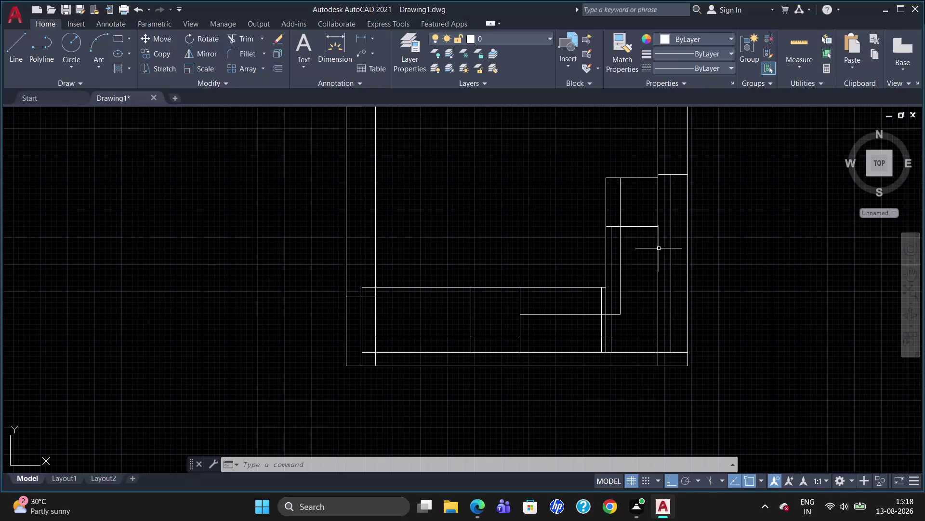
Open the Dimension Style Manager and set the ISO-25 text height to 20.
scroll(up, 3)
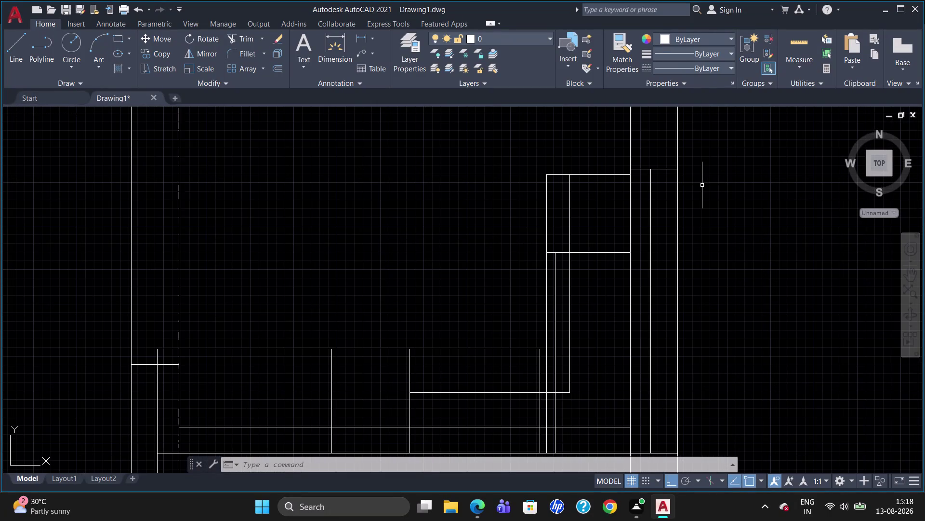
click(701, 185)
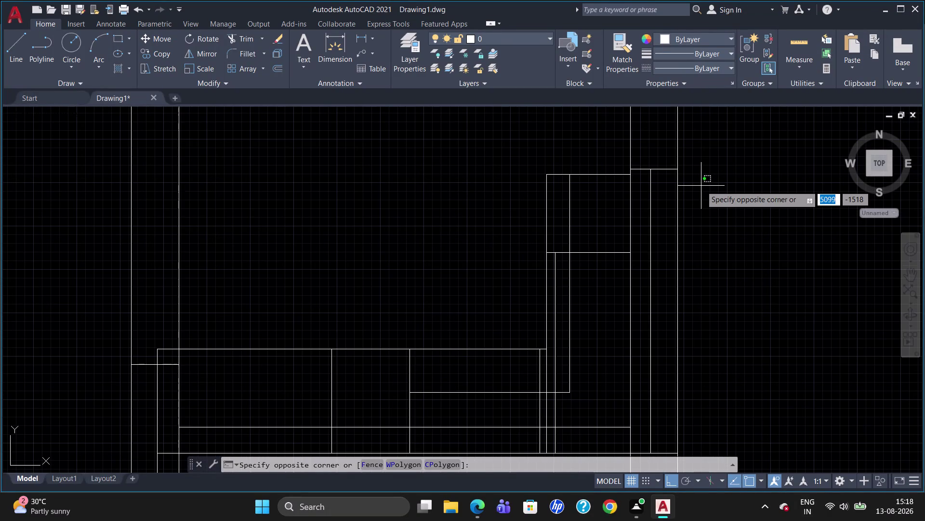
key(d)
key(Return)
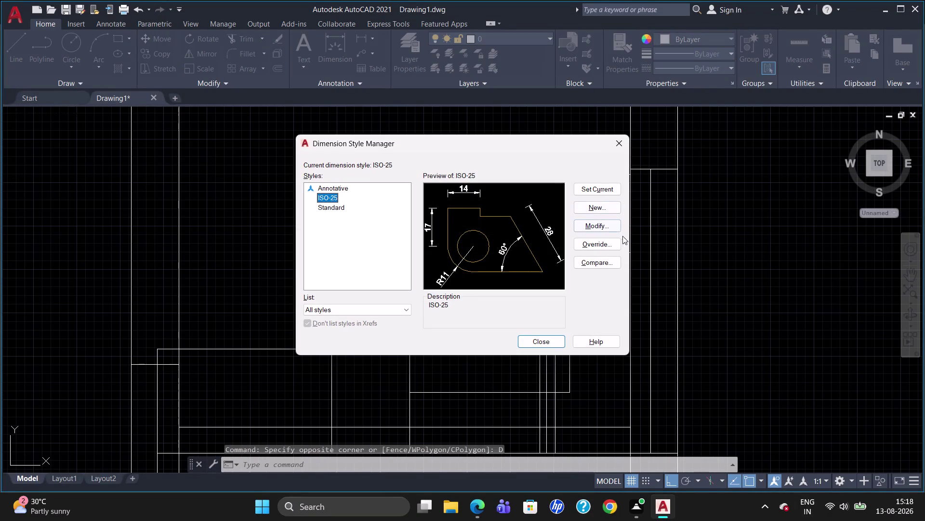
click(609, 227)
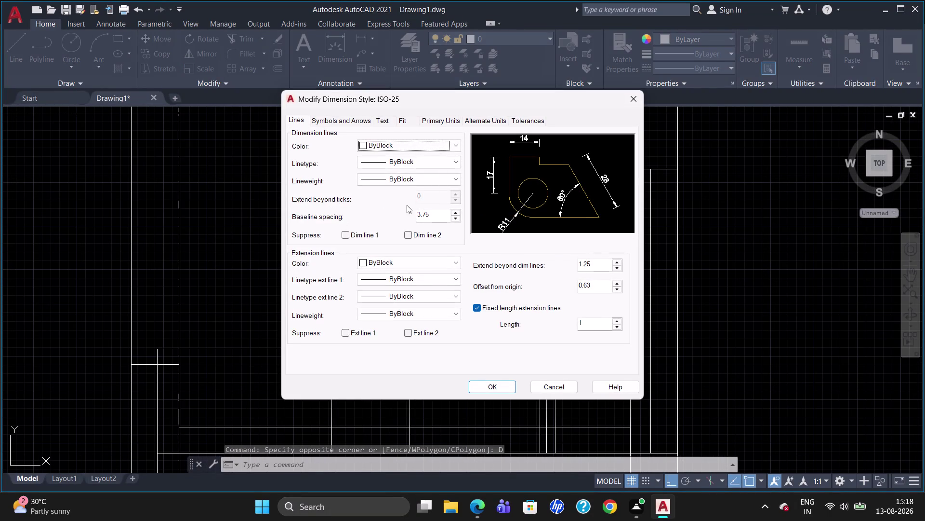
click(386, 117)
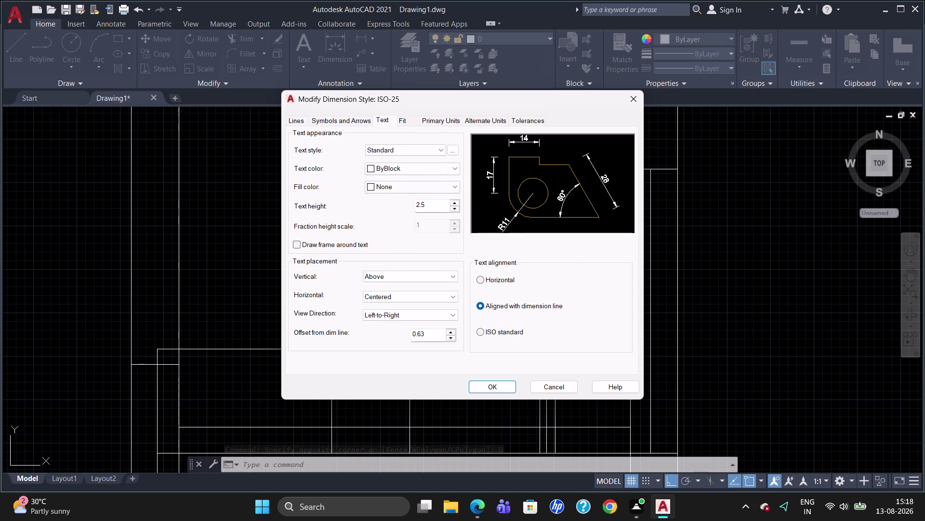
click(432, 206)
key(BackSpace)
key(BackSpace)
key(BackSpace)
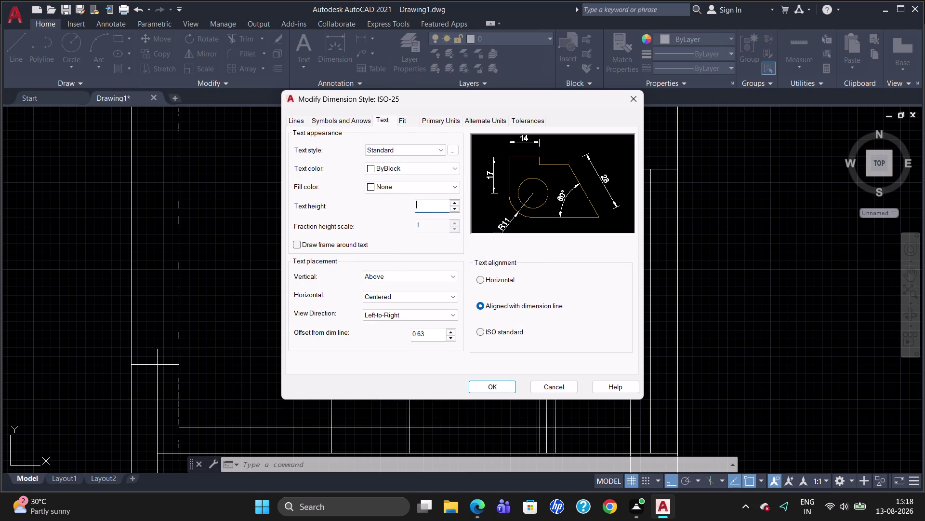
text(10)
key(BackSpace)
key(BackSpace)
text(20)
Set the ISO-25 arrow size to 20, apply the changes and close the manager.
click(300, 119)
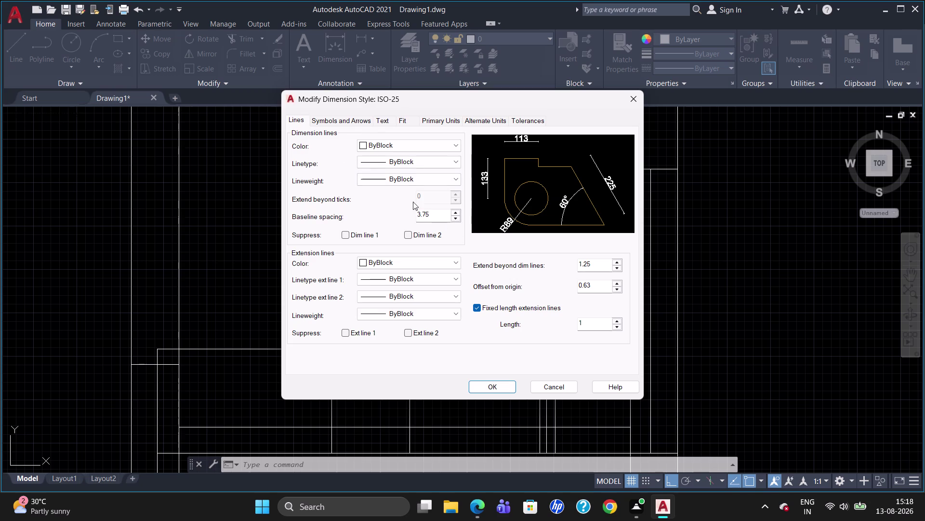
click(358, 123)
click(316, 238)
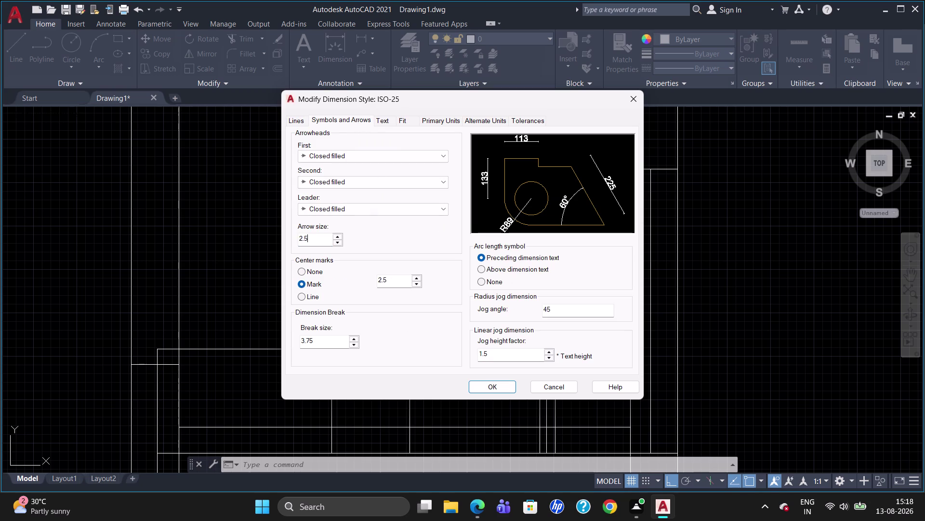
key(BackSpace)
key(BackSpace)
key(BackSpace)
text(20)
key(Return)
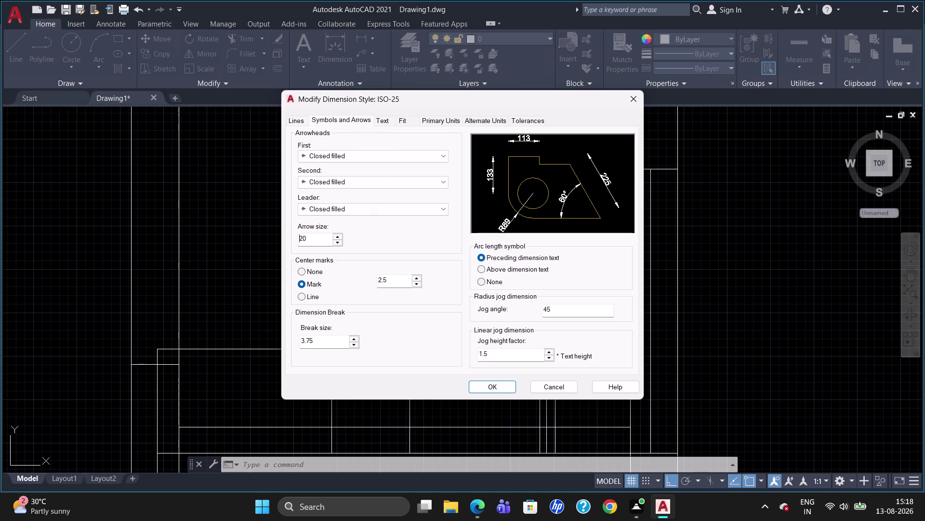
click(484, 387)
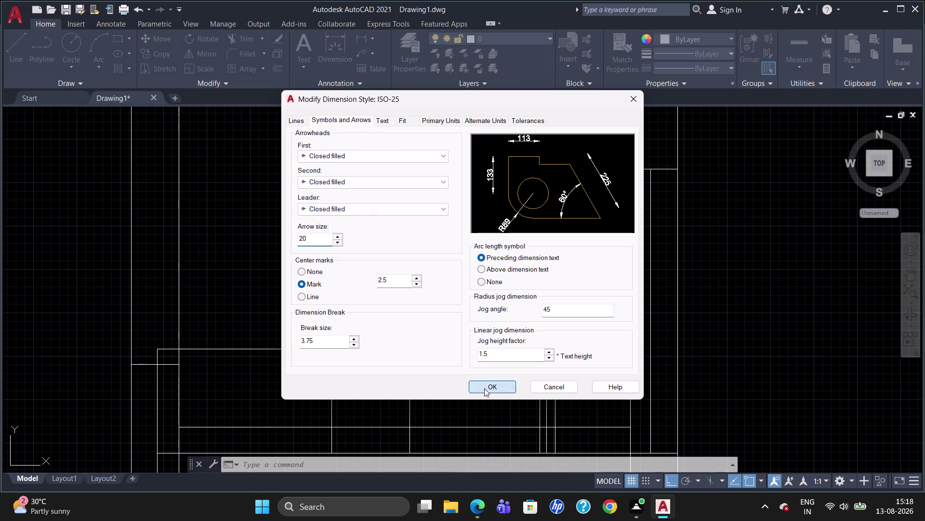
click(591, 189)
click(541, 342)
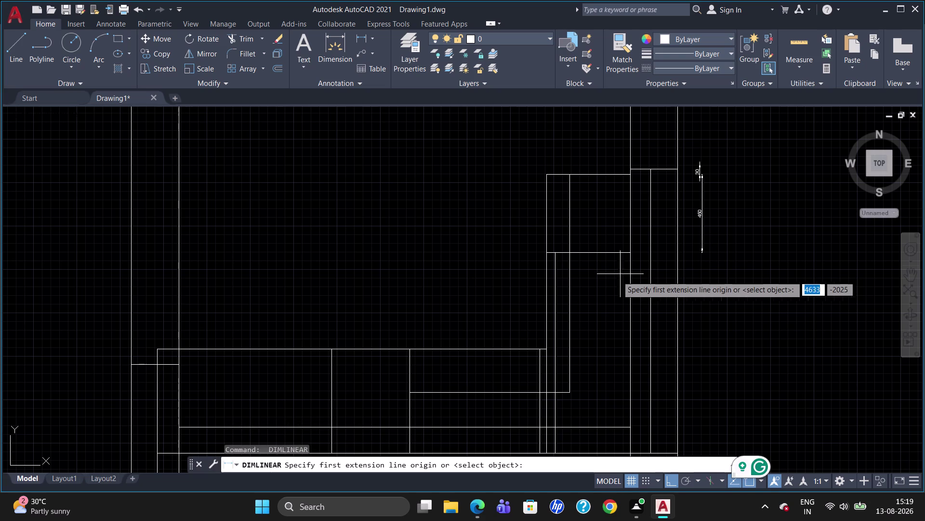
Place three vertical DLI dimensions (50, 450, 556) right of the plan, snapping to corner points.
click(547, 255)
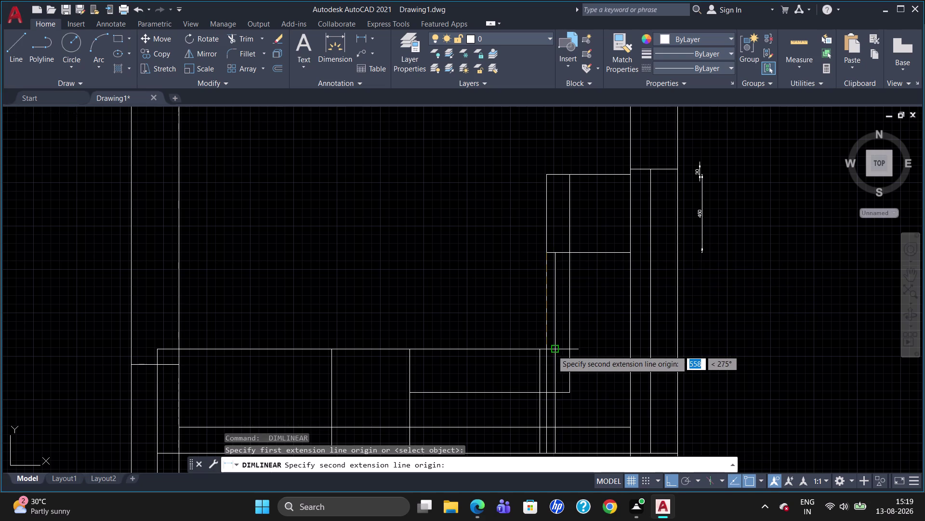
click(548, 350)
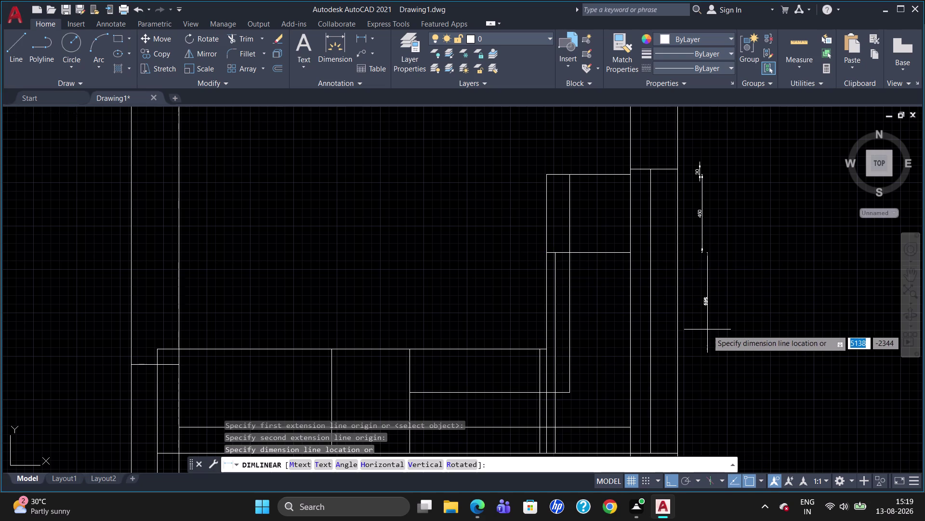
click(703, 322)
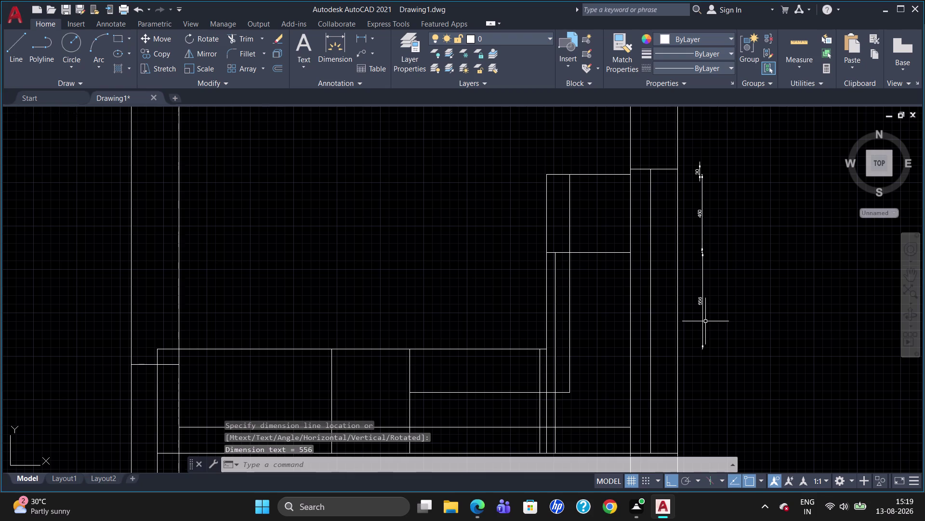
scroll(up, 3)
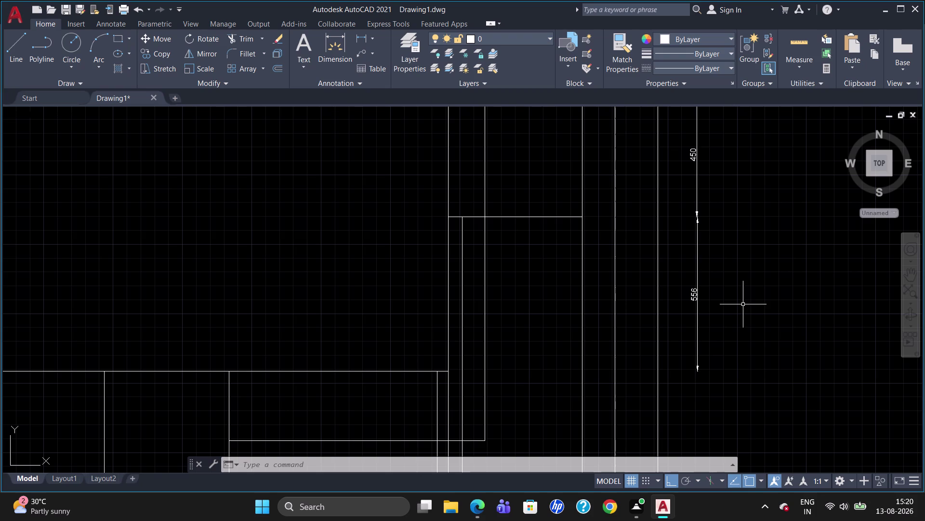
Erase the misplaced 556 dimension.
click(698, 295)
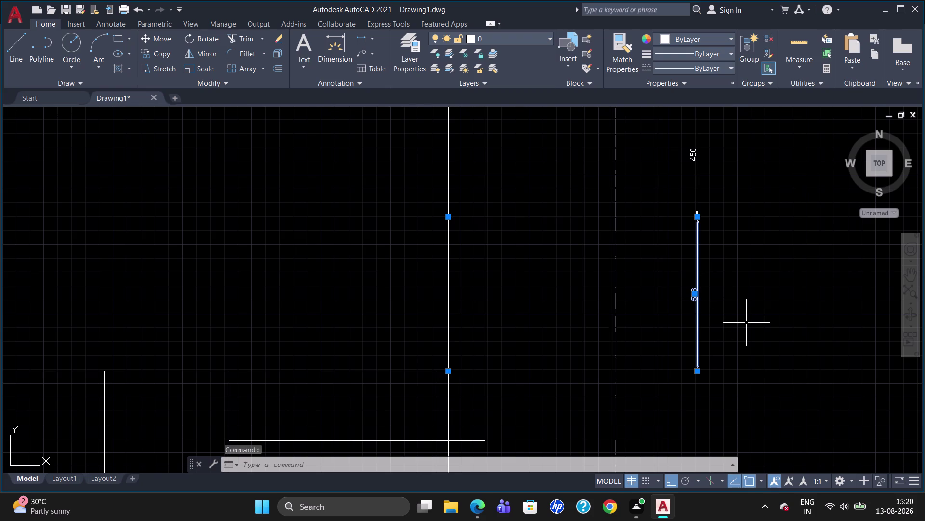
key(Delete)
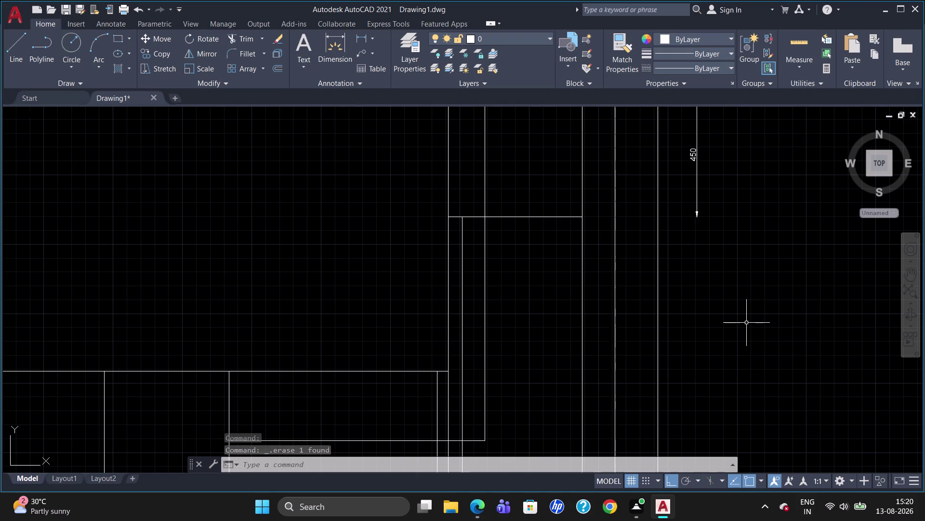
key(space)
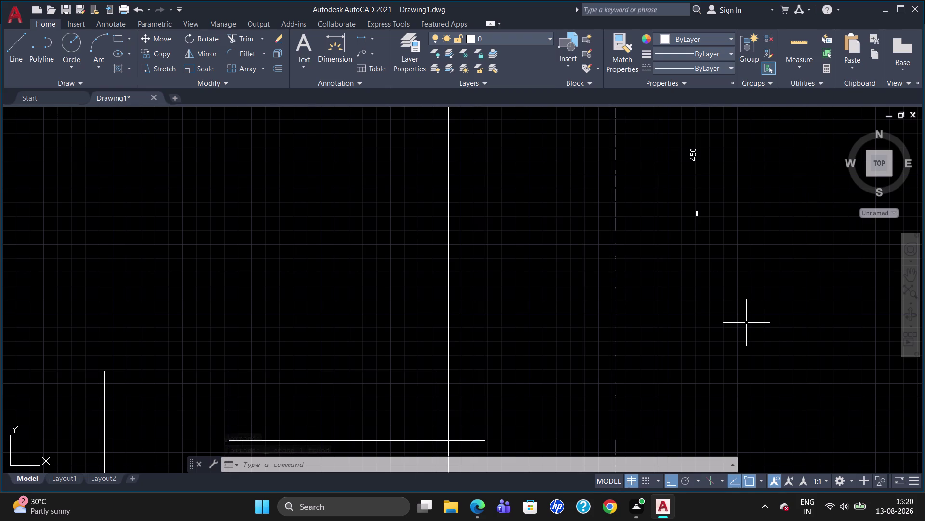
key(Escape)
Redraw the 556 vertical dimension between the inner wall corners, aligned under the 450 one.
text(D)
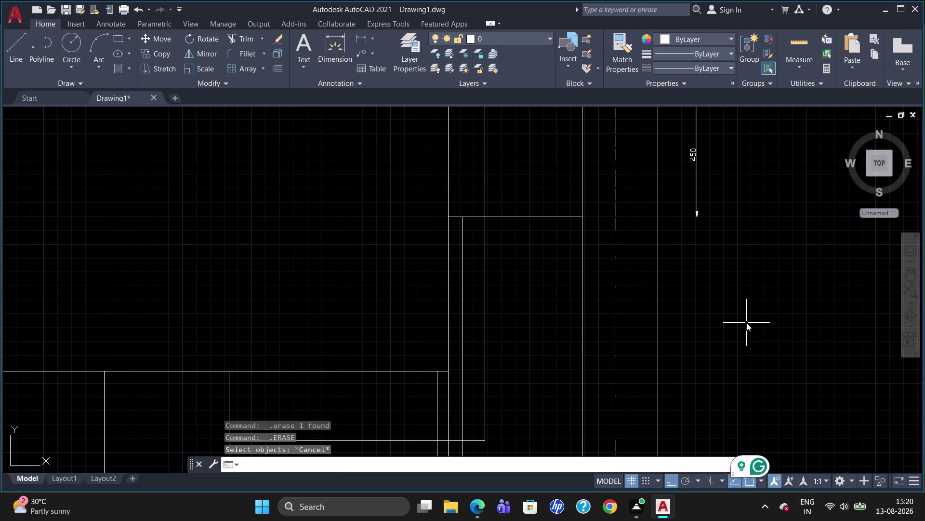
text(LI)
key(Return)
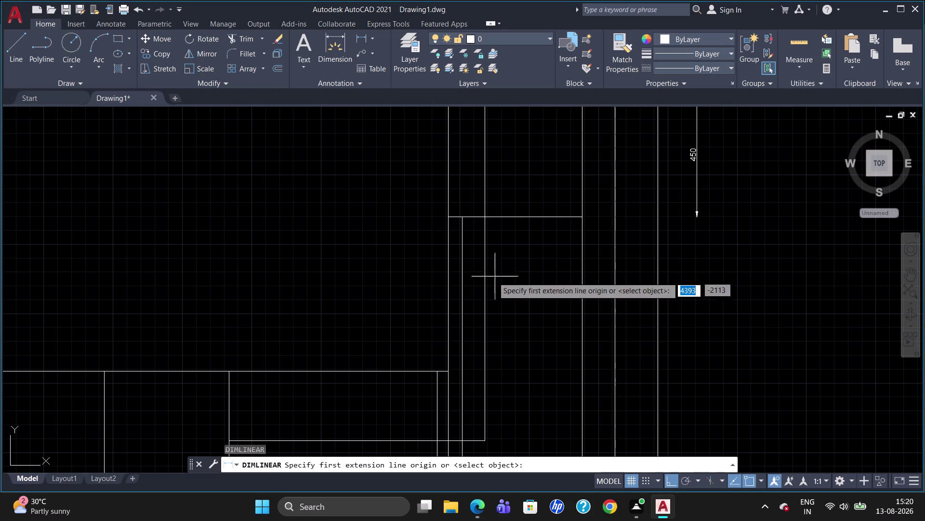
click(450, 220)
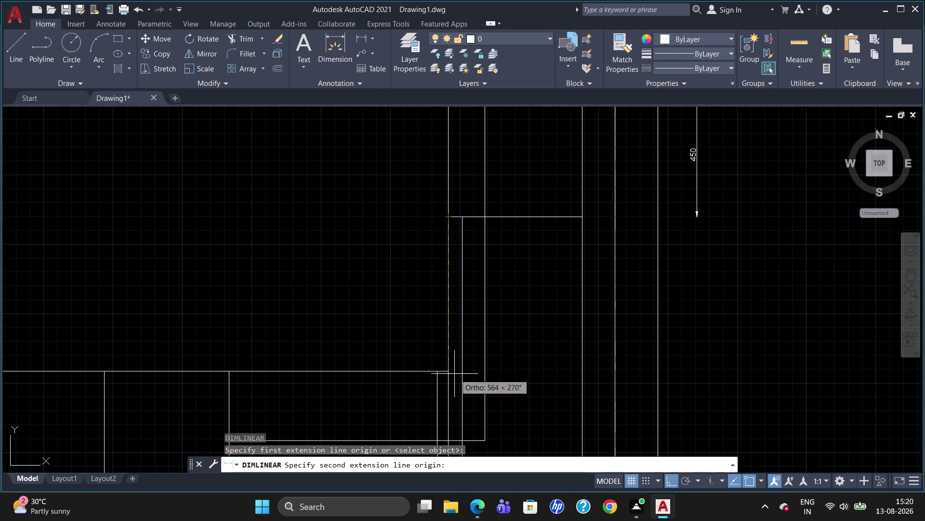
click(448, 367)
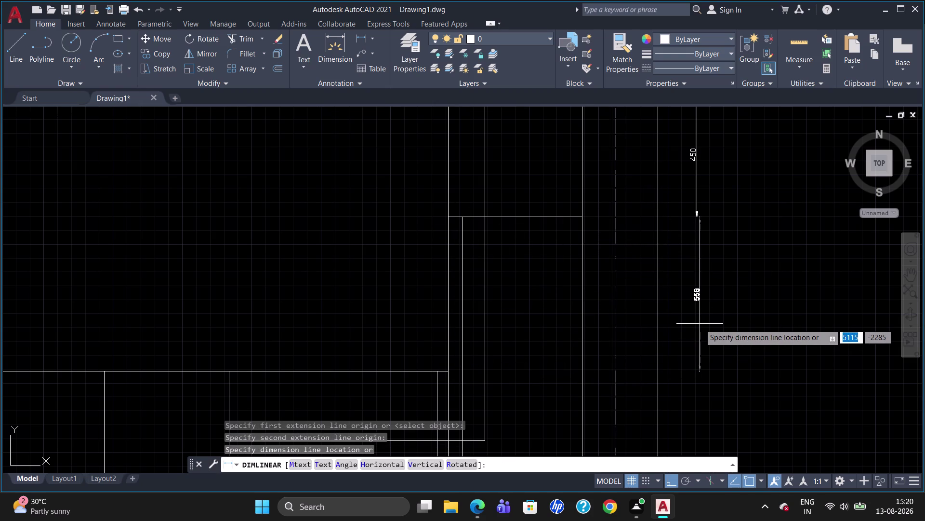
click(698, 322)
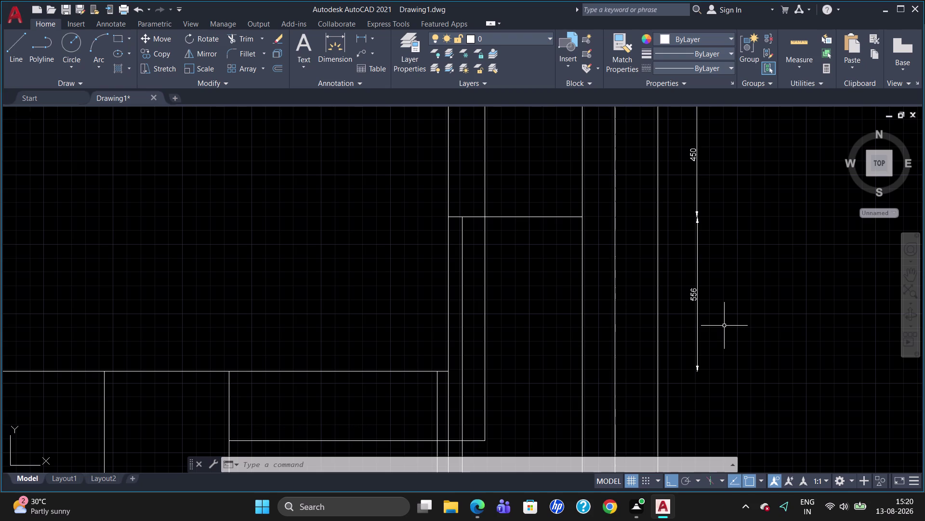
Offset the bottom horizontal edge 50 units upward.
key(o)
key(Return)
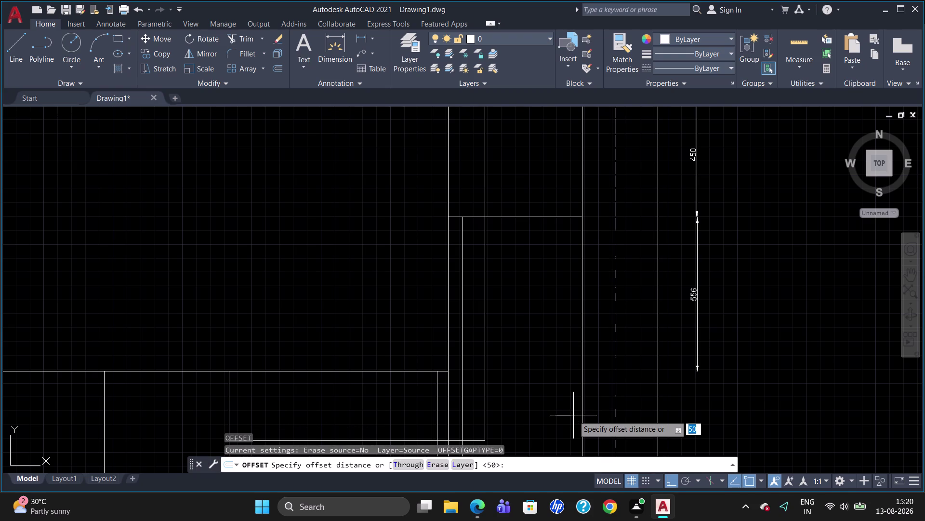
text(50)
key(Return)
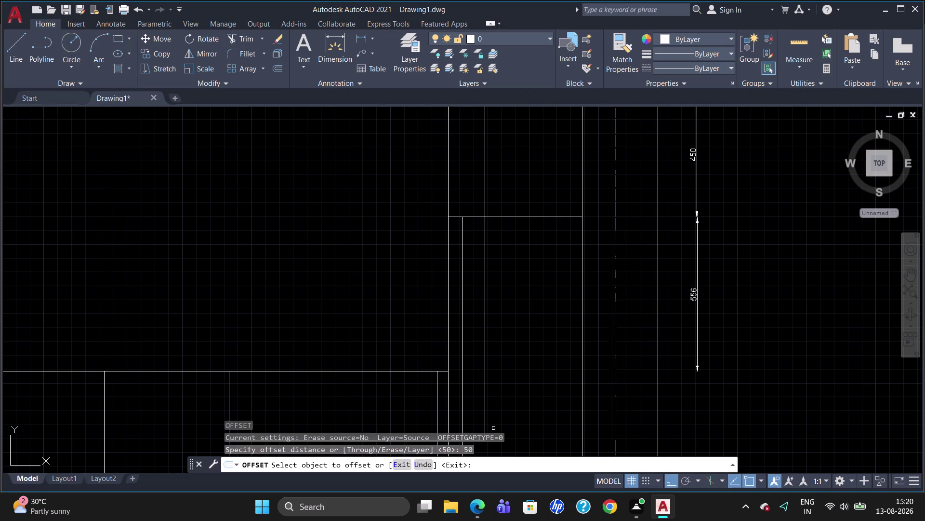
click(320, 371)
click(323, 362)
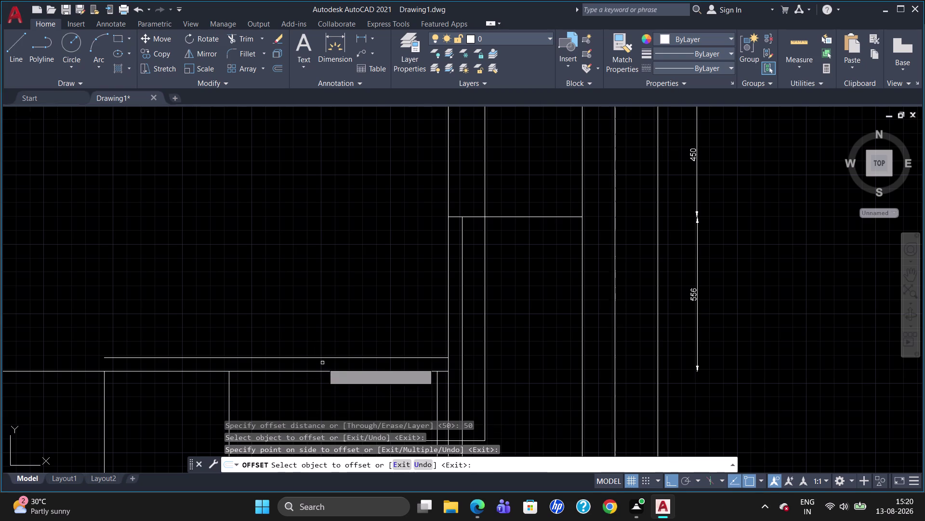
key(Escape)
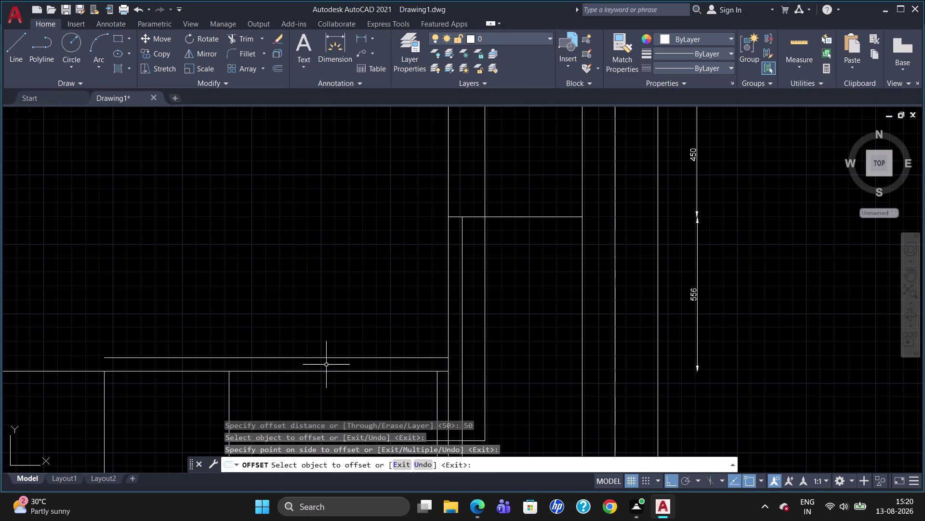
Replace the 556 dimension with a 506 dimension to the new offset line under the 450.
click(694, 287)
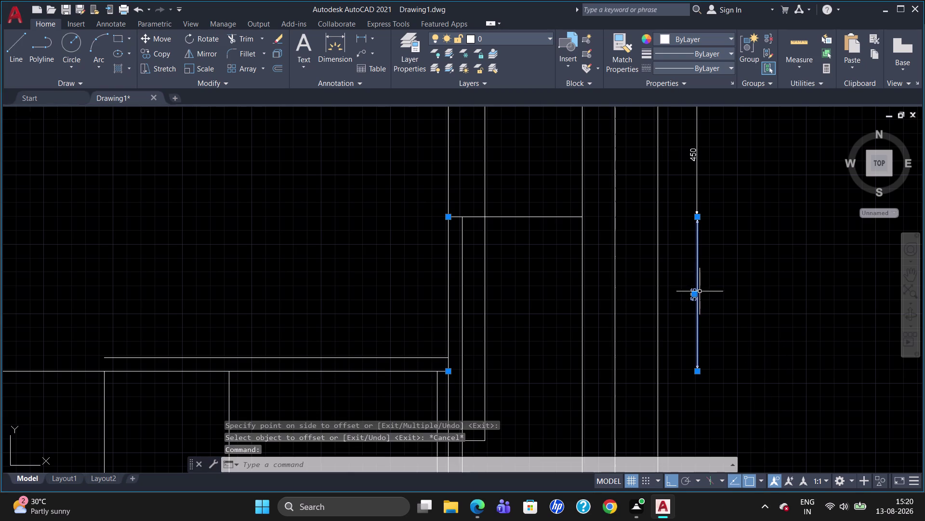
key(Delete)
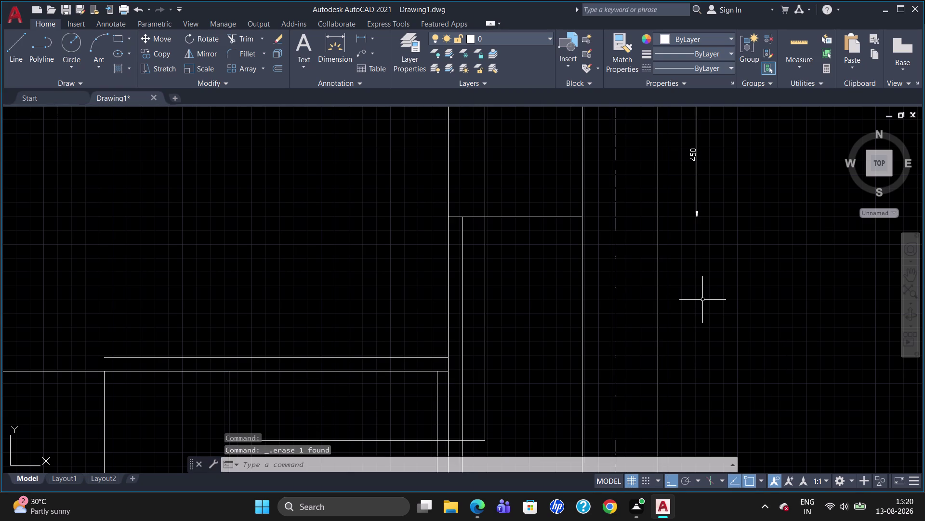
text(DLI)
key(Return)
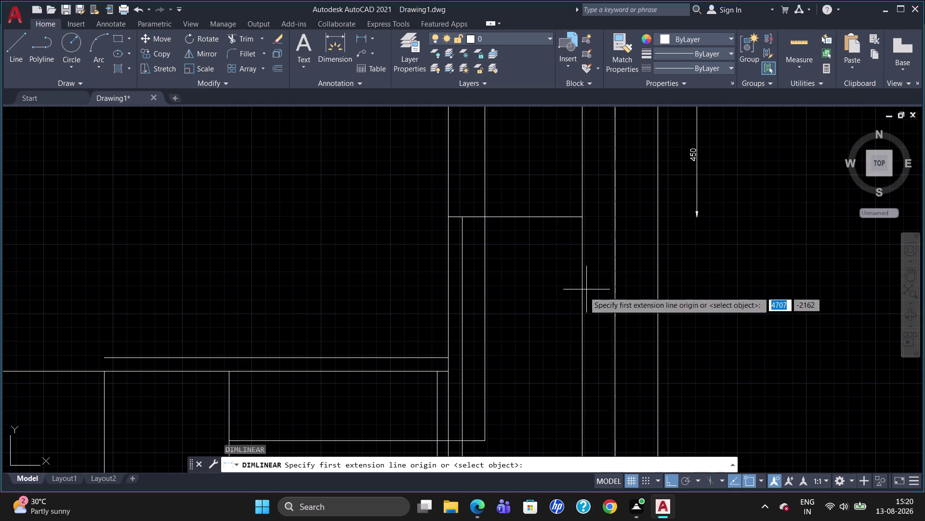
click(449, 218)
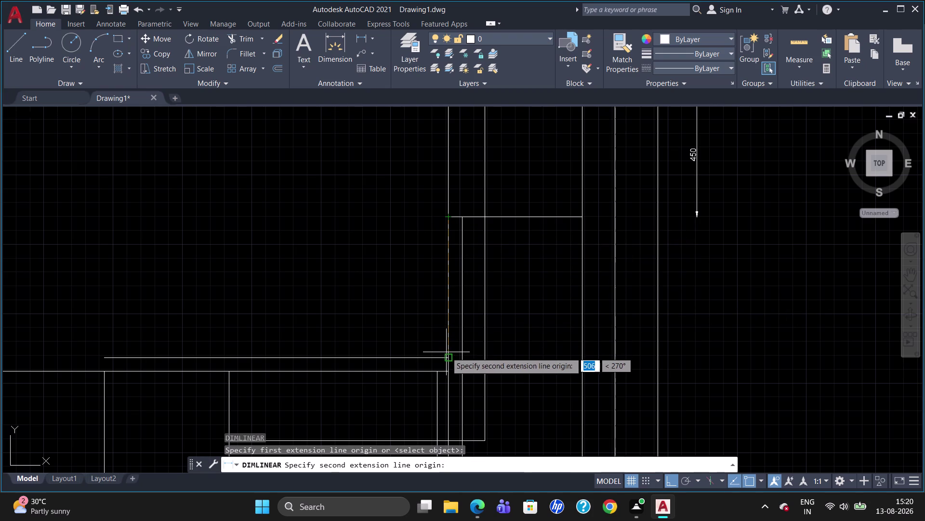
click(445, 352)
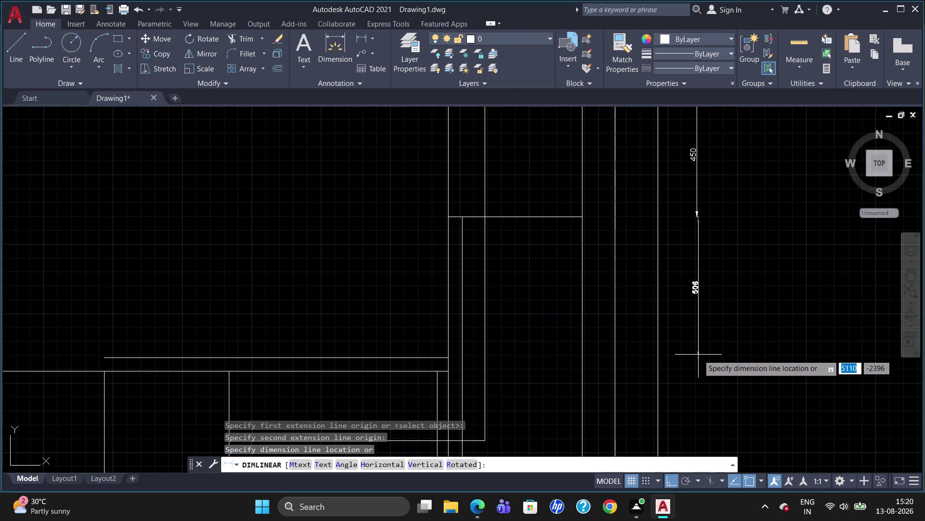
click(698, 353)
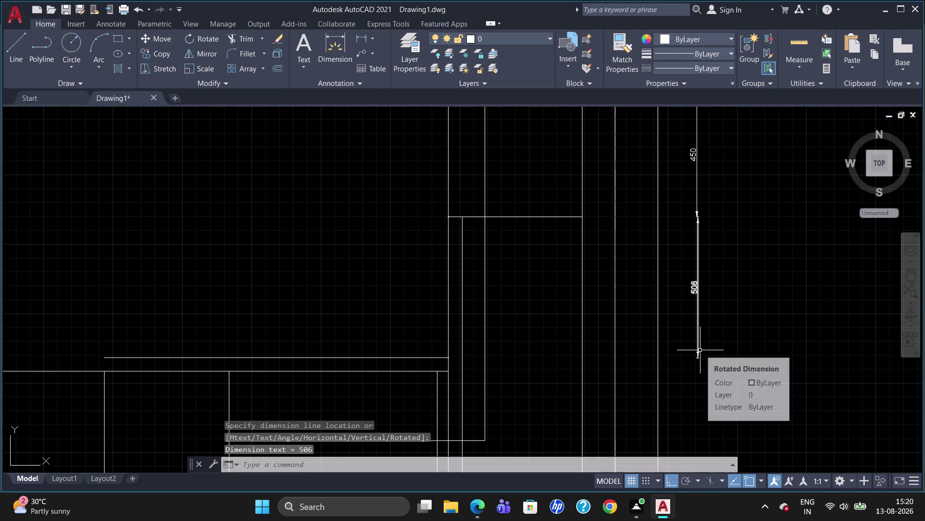
scroll(down, 3)
scroll(up, 3)
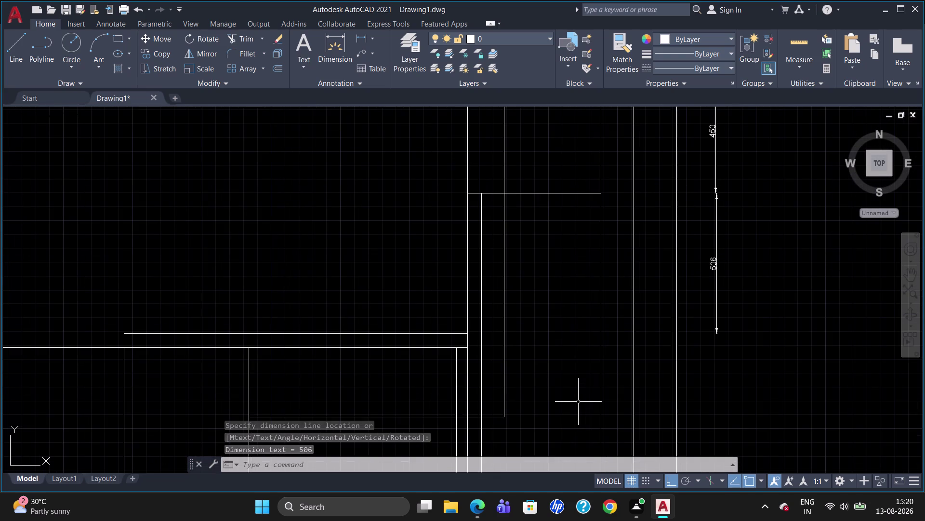
scroll(up, 3)
scroll(down, 3)
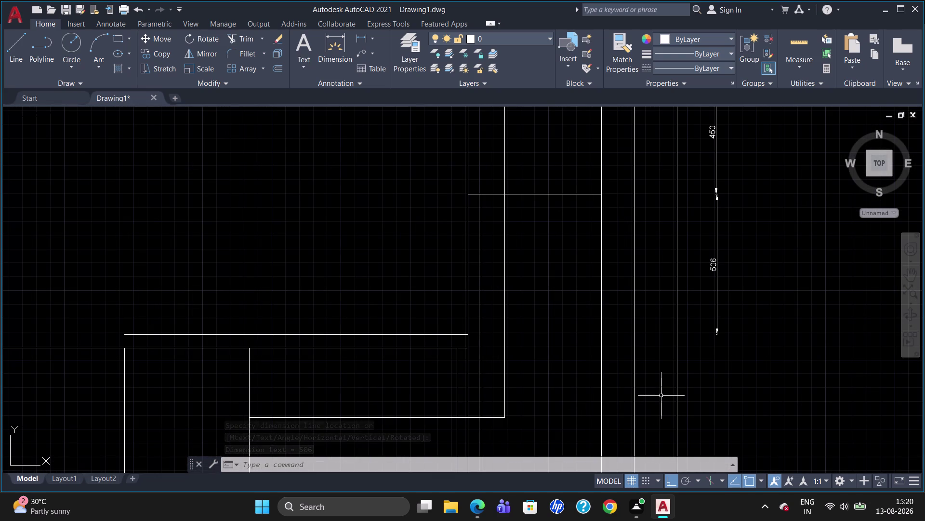
Add a 50 vertical dimension below the 506 dimension.
key(space)
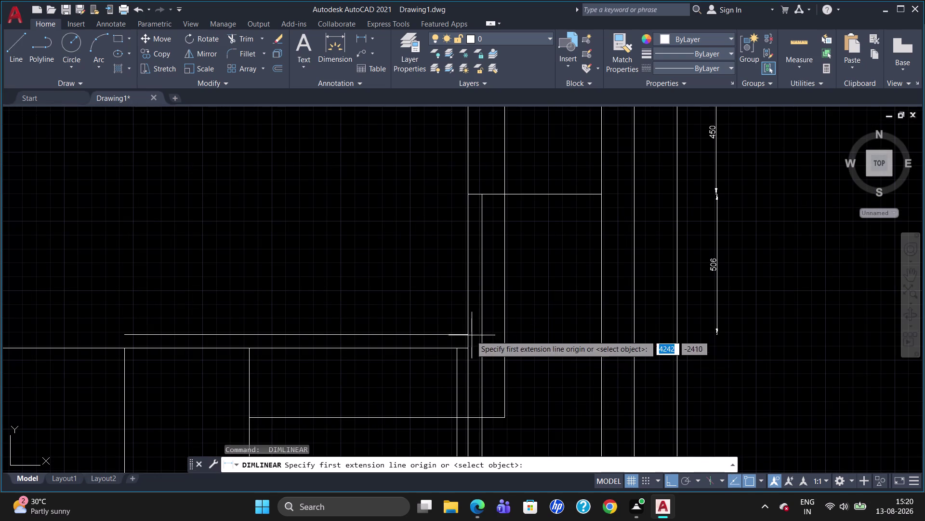
click(468, 338)
click(468, 351)
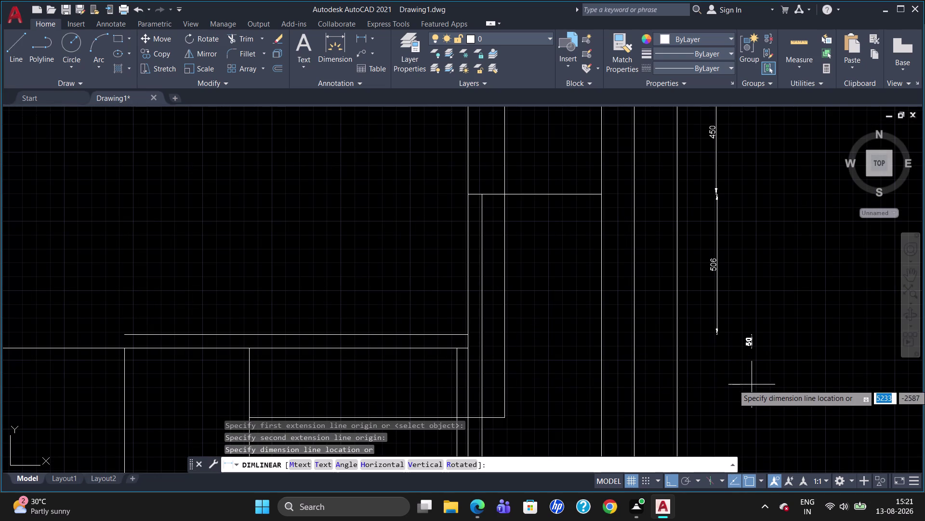
click(718, 378)
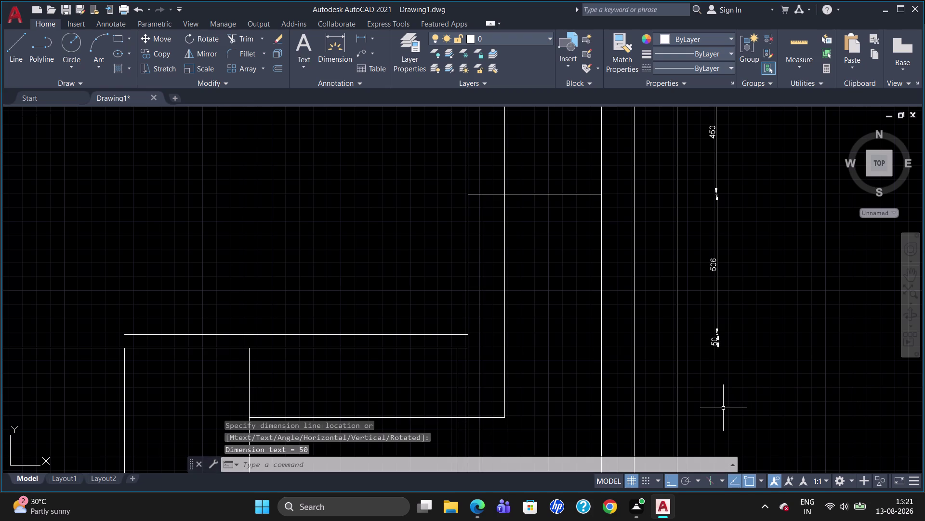
scroll(up, 3)
scroll(down, 3)
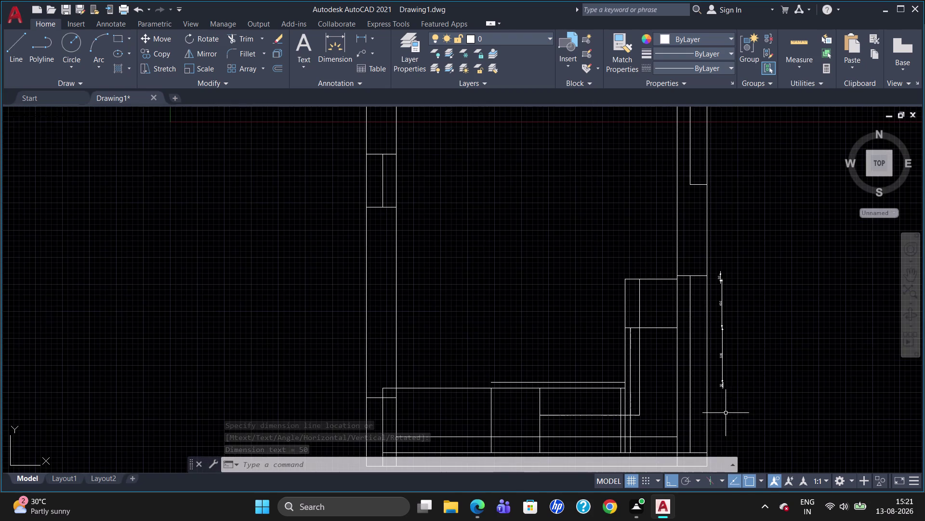
scroll(up, 3)
scroll(down, 3)
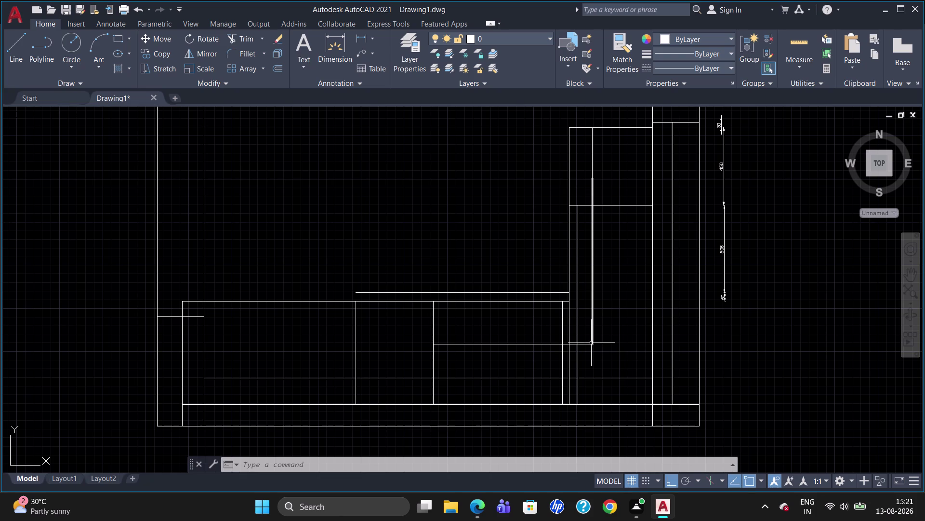
Replace a mistaken 451 dimension with a 600 dimension below the 50 one.
key(space)
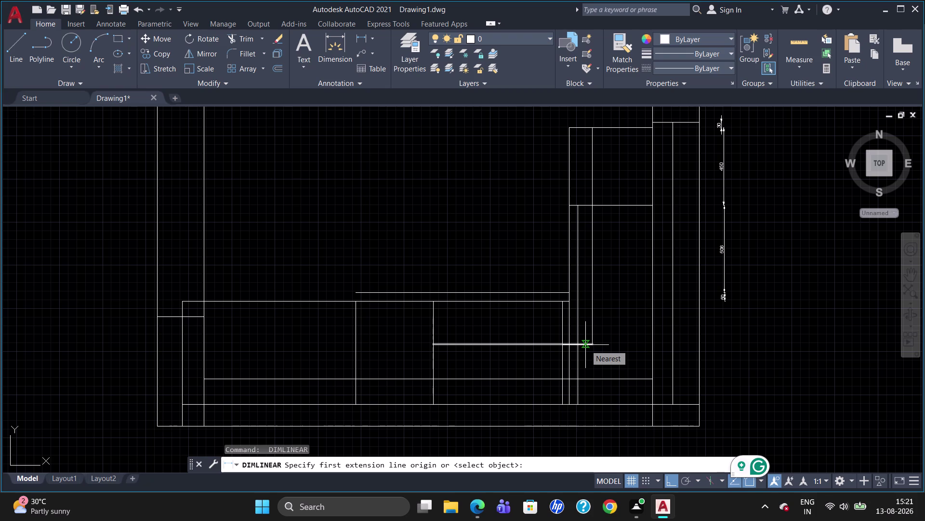
click(563, 305)
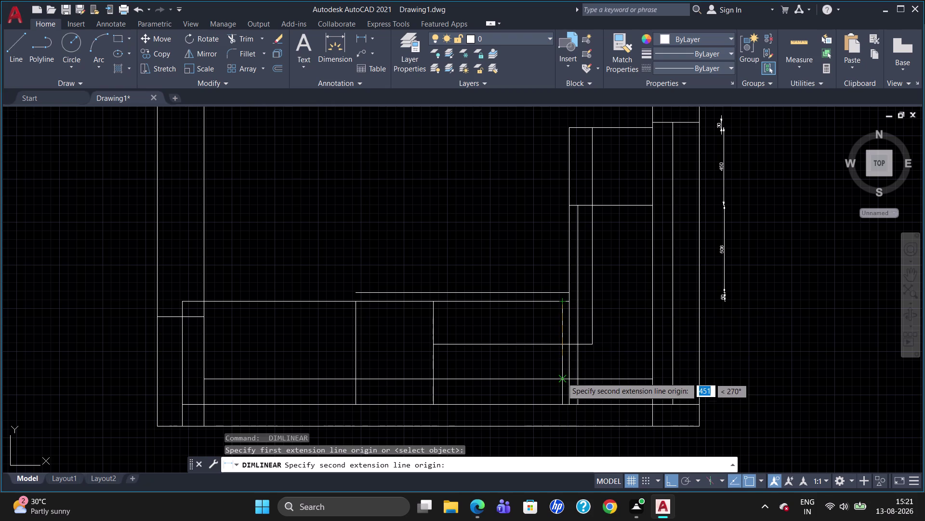
click(562, 377)
click(724, 351)
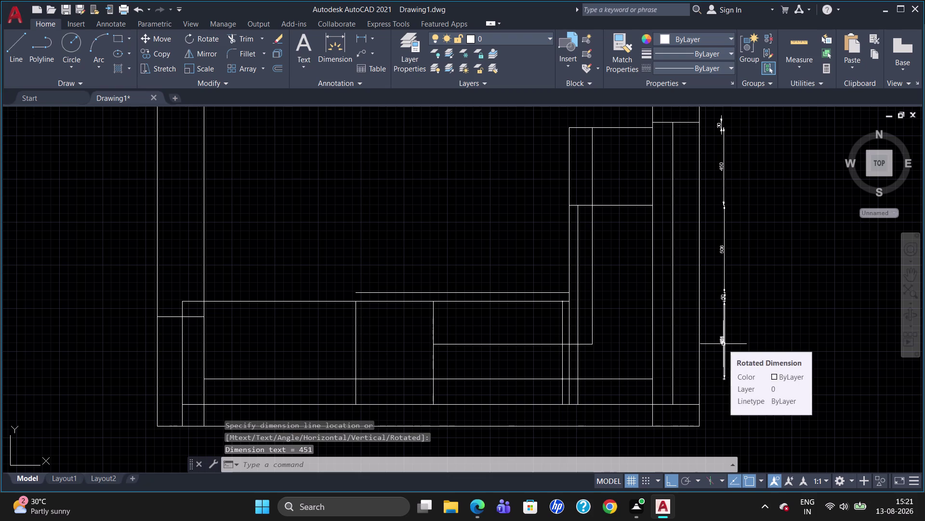
click(723, 343)
key(Delete)
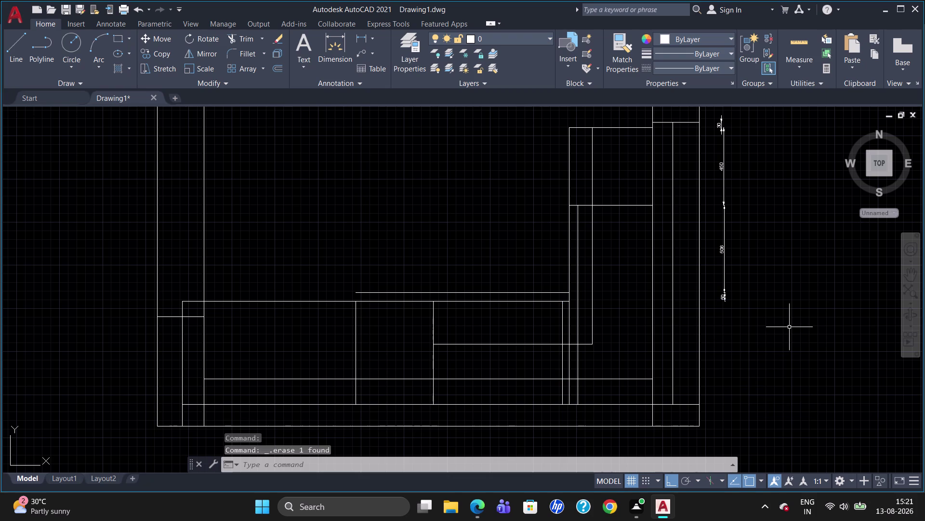
text(DLI)
key(Return)
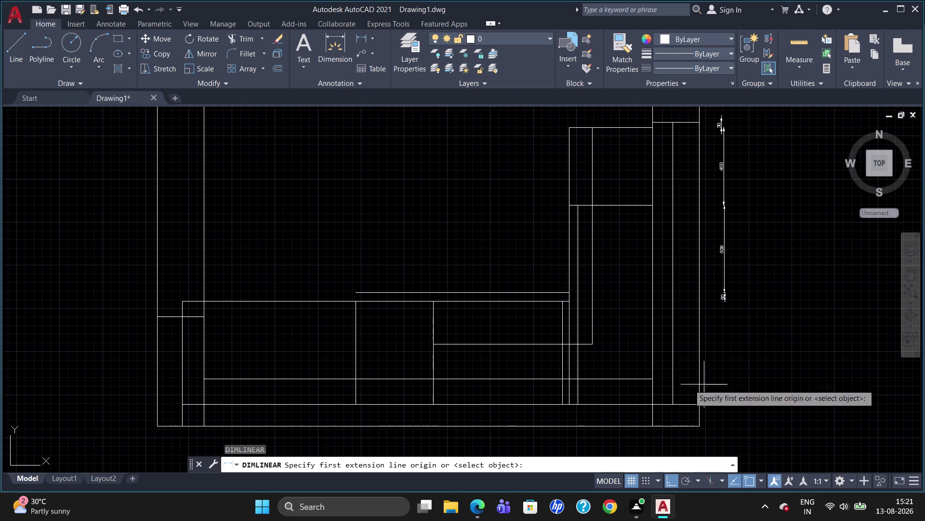
click(563, 304)
click(564, 402)
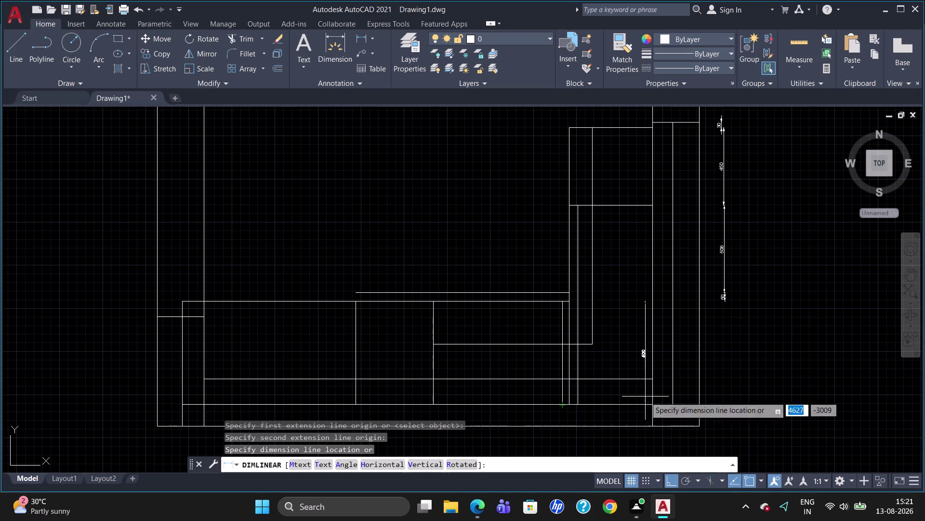
click(725, 372)
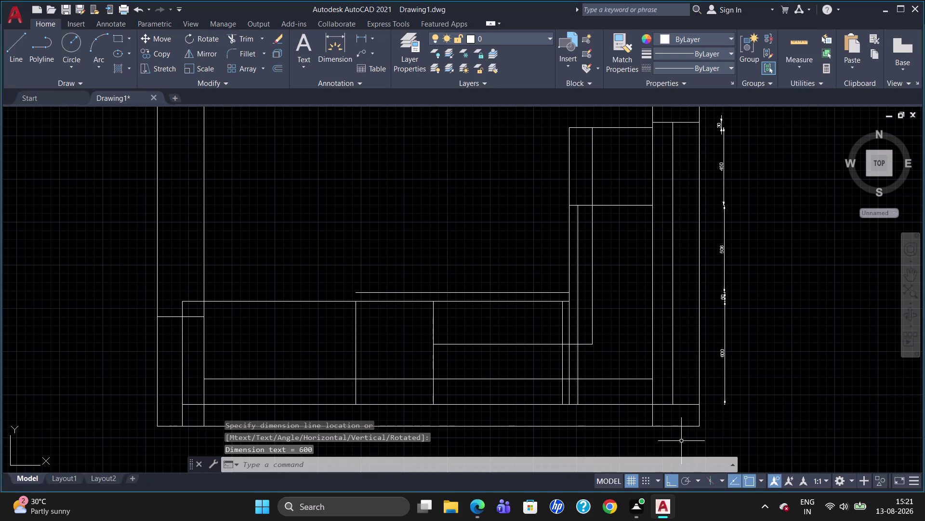
Add the 124 bottom dimension in line with the chain and zoom to check.
text(DLI)
key(Return)
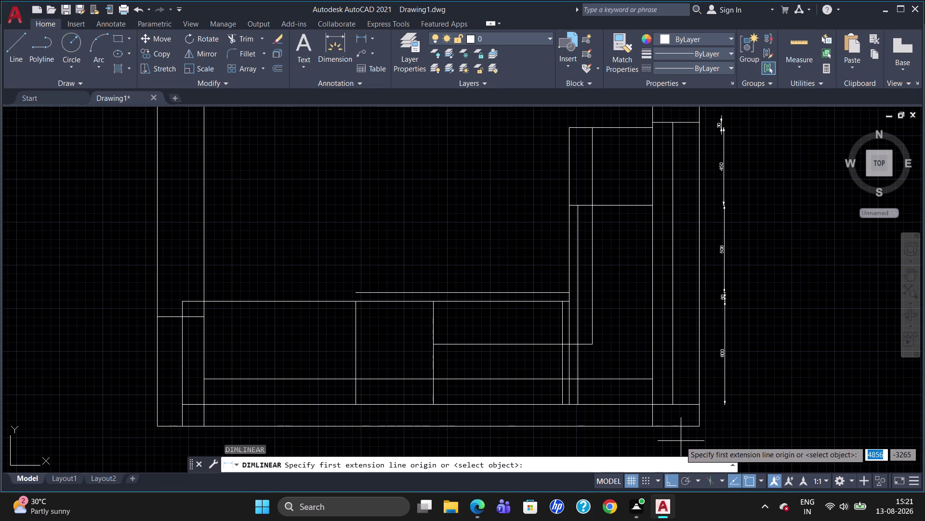
click(704, 403)
click(701, 428)
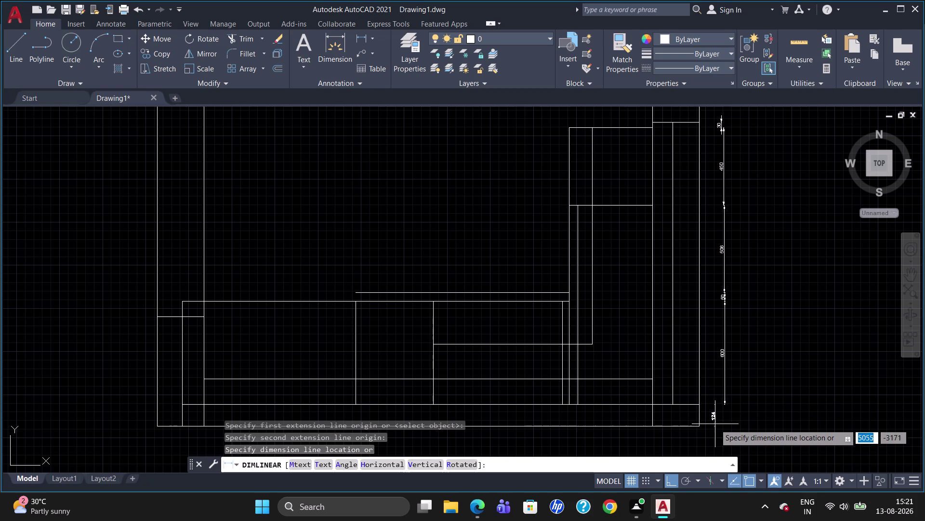
click(726, 421)
scroll(up, 3)
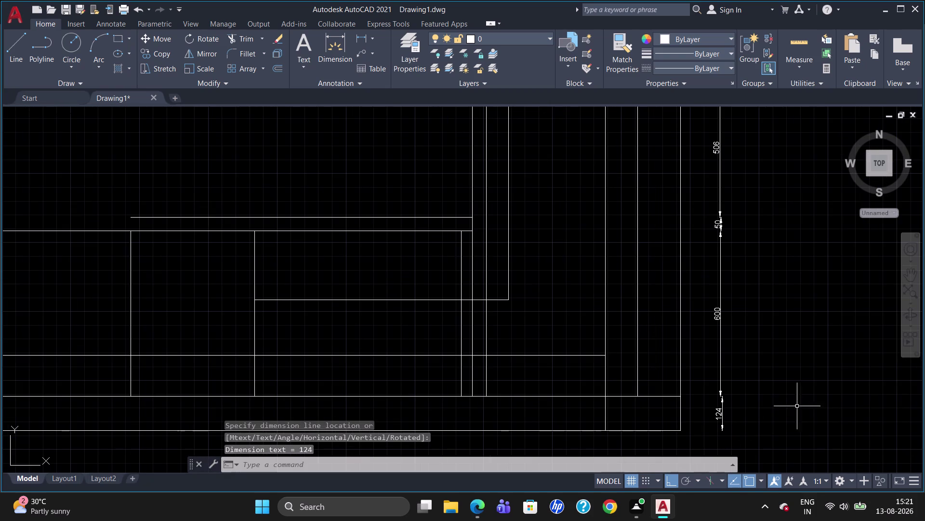
scroll(down, 3)
scroll(up, 3)
scroll(down, 3)
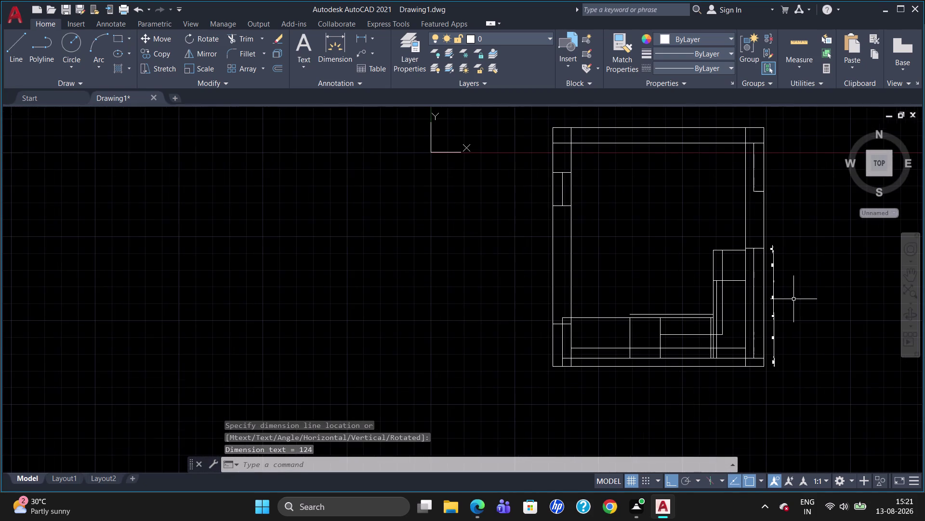
scroll(up, 3)
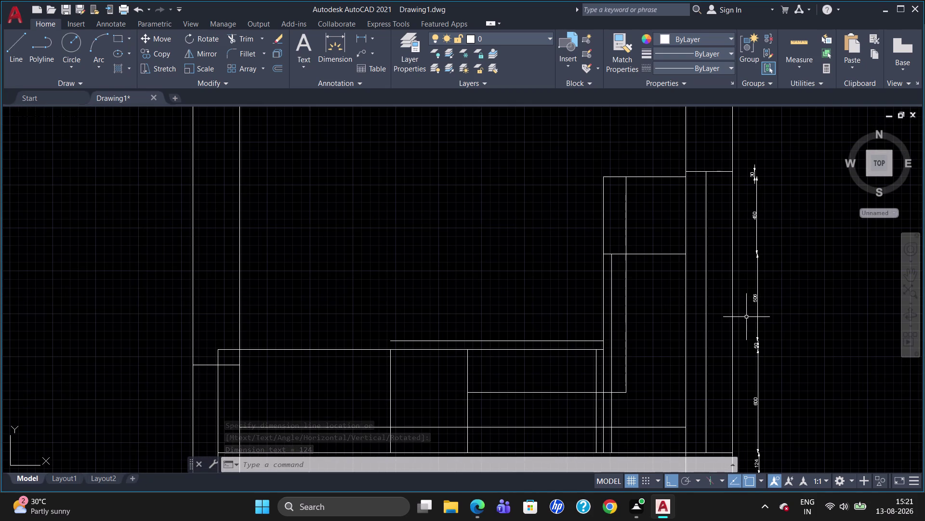
scroll(up, 3)
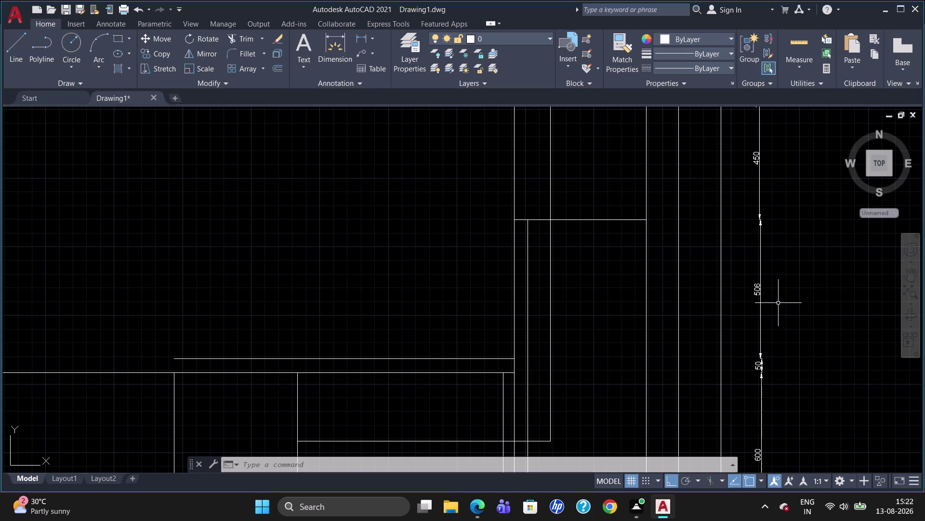
scroll(down, 3)
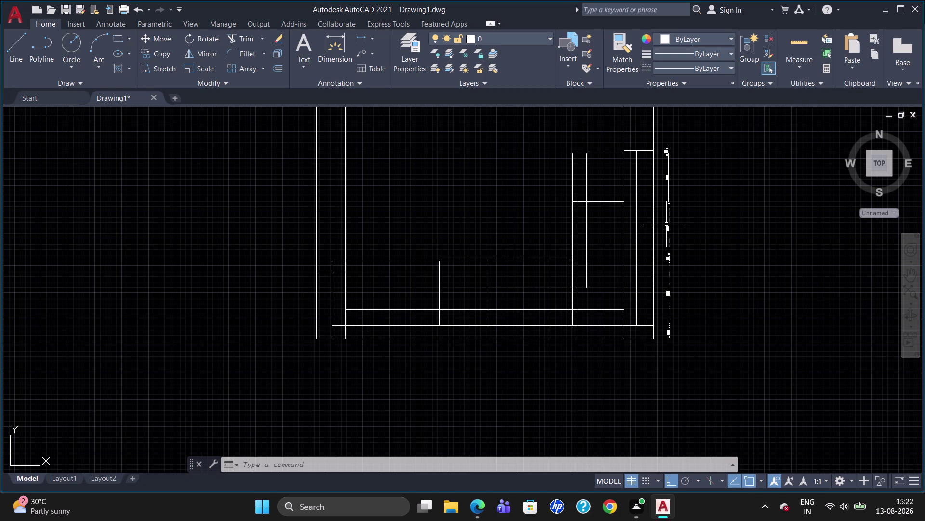
scroll(up, 3)
scroll(up, 3)
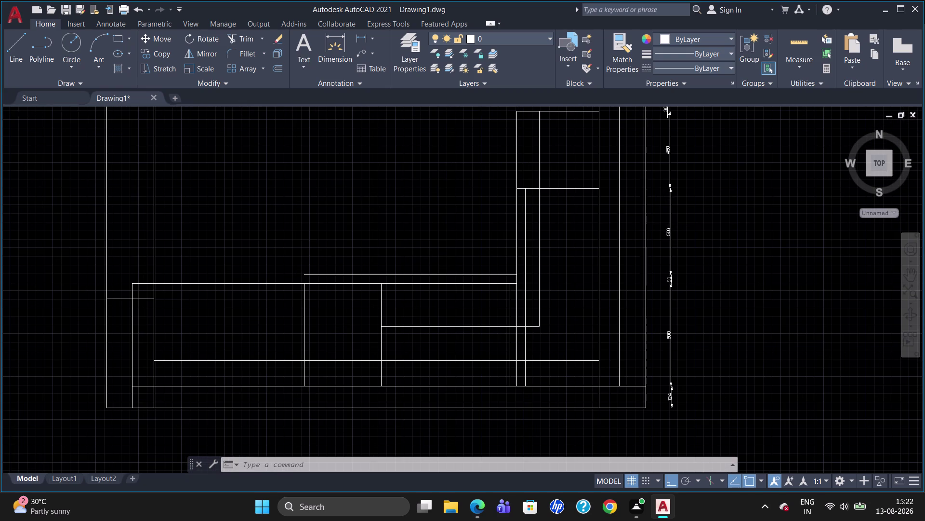
scroll(down, 3)
scroll(up, 3)
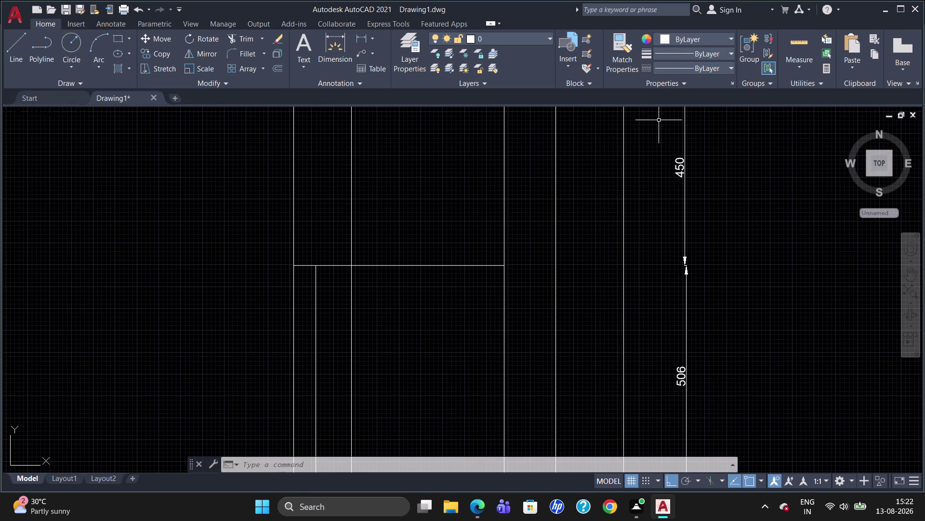
scroll(down, 3)
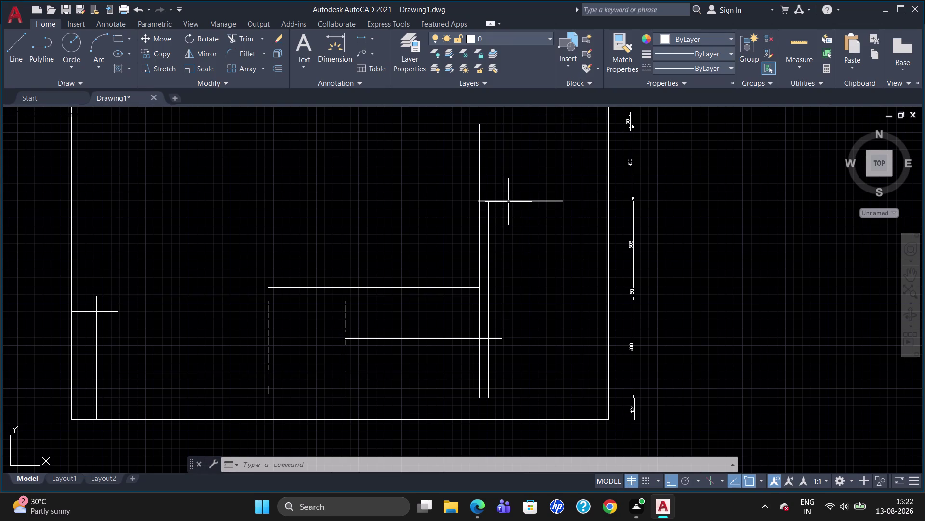
Draw a line from the inner corner running 530 units downward, then to a next point.
key(l)
key(Return)
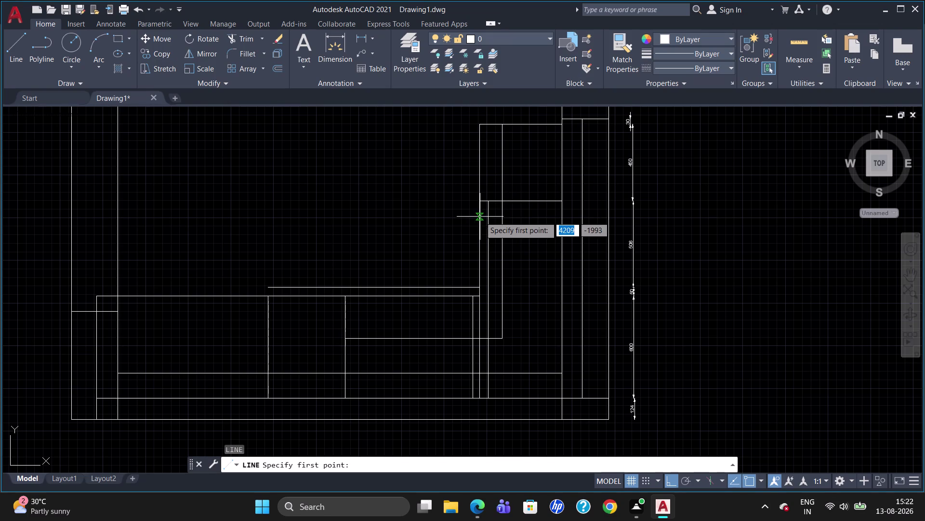
click(480, 203)
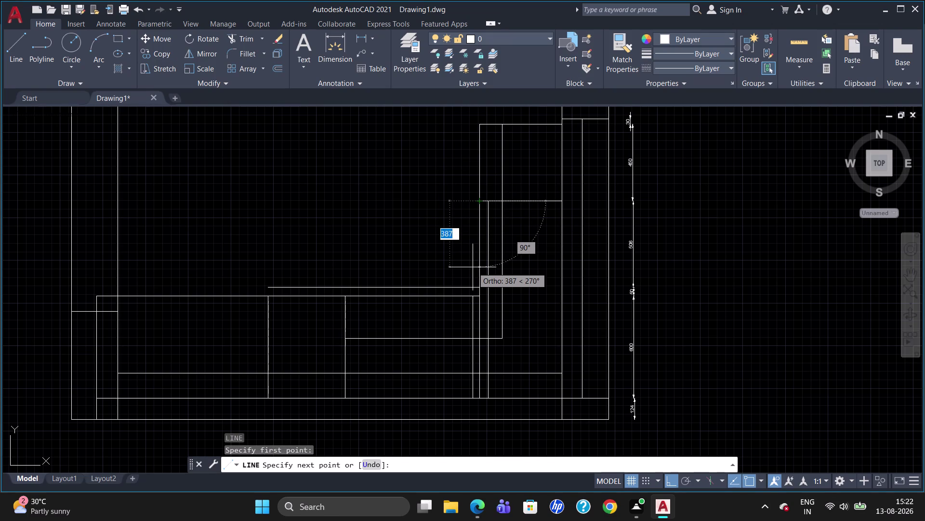
text(530)
key(Return)
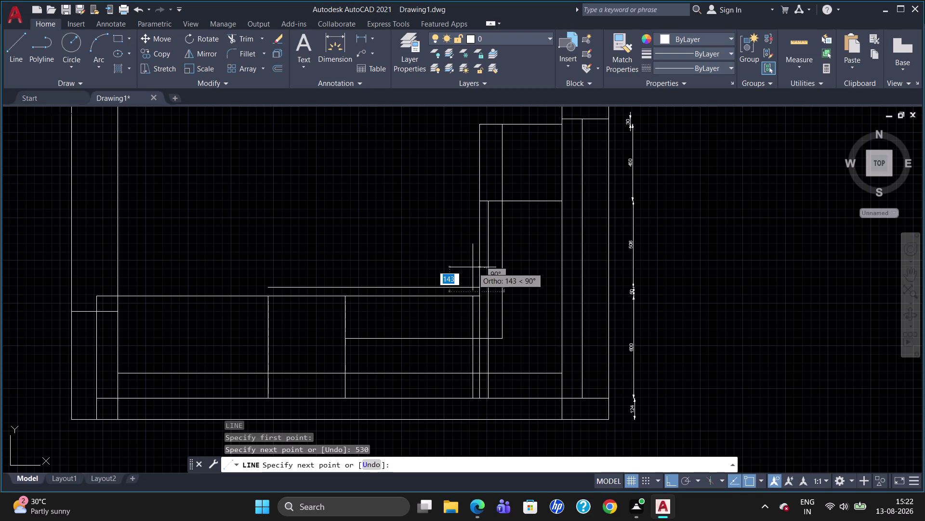
click(406, 281)
key(Escape)
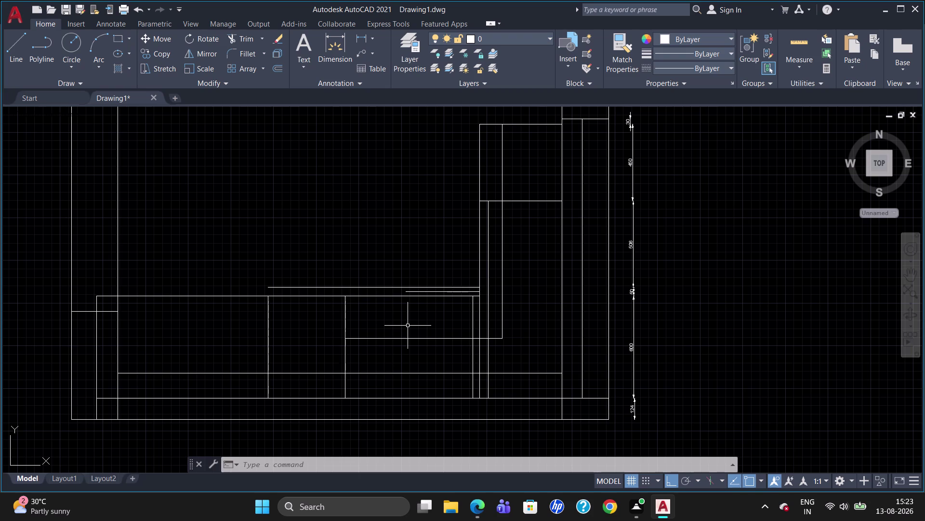
Erase the stray horizontal and vertical lines near the inner corner, then clear the selection.
click(431, 292)
click(432, 286)
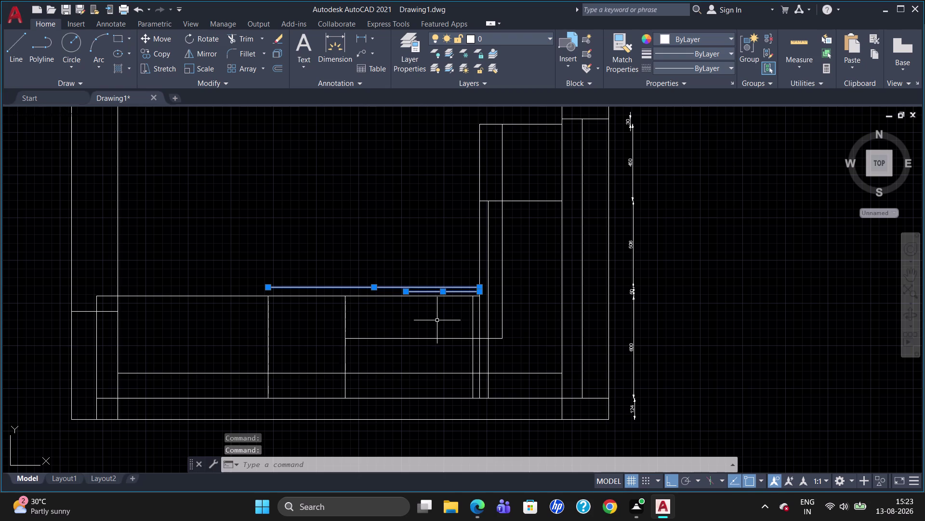
key(Delete)
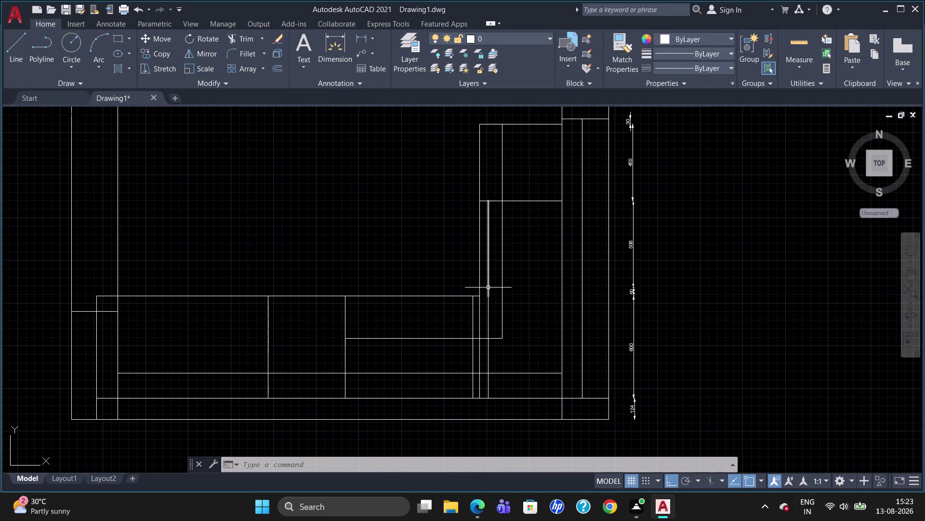
click(488, 287)
click(488, 313)
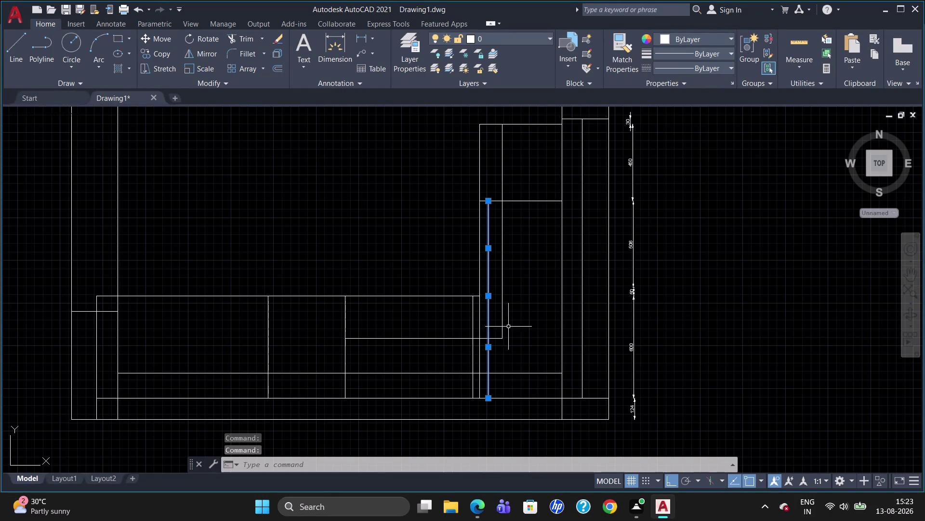
key(Delete)
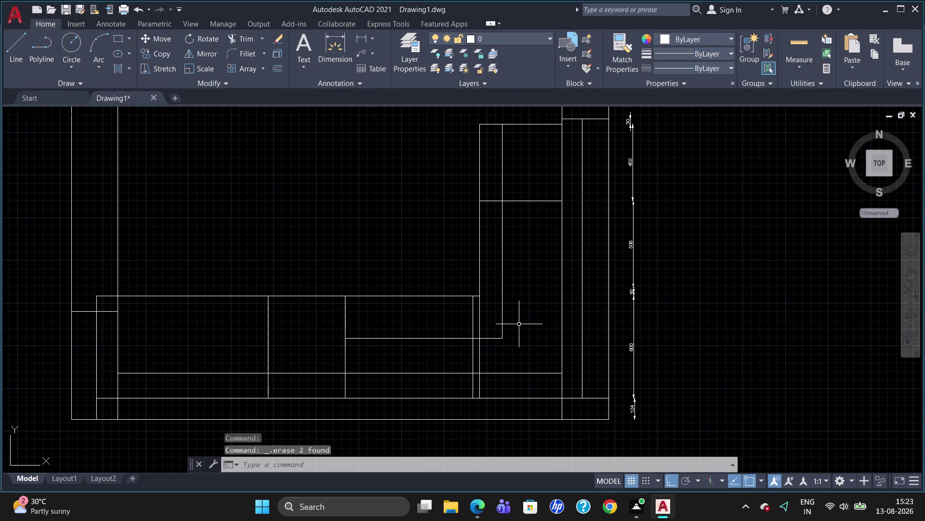
click(481, 240)
click(481, 337)
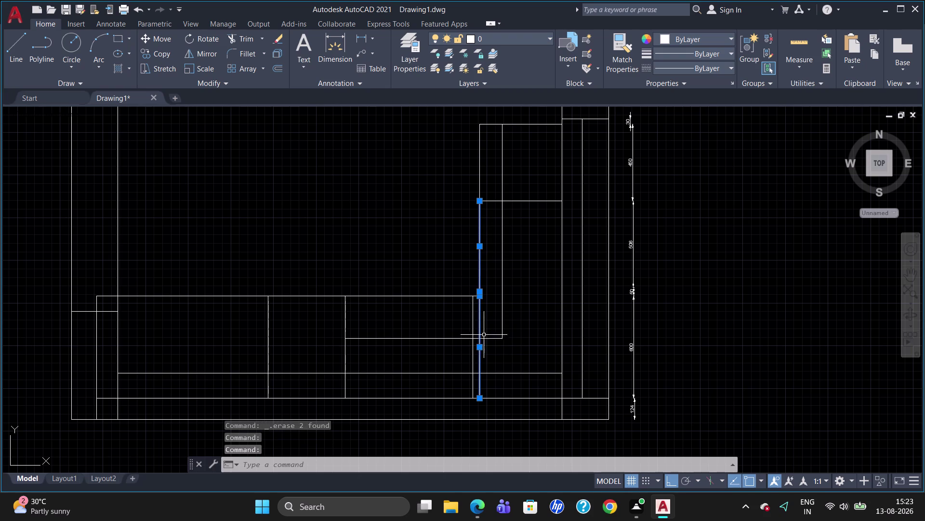
key(j)
key(Return)
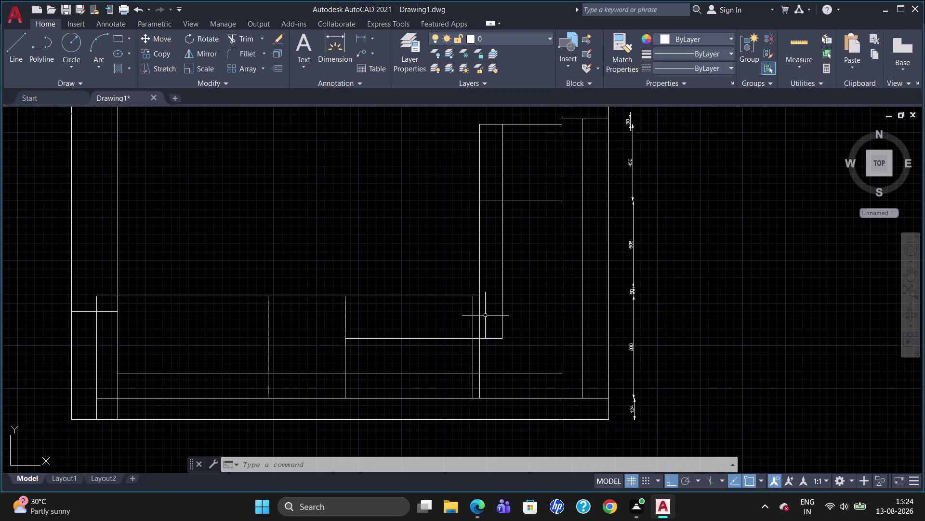
Offset the inner-corner vertical line 20 units to the inner side.
key(o)
key(Return)
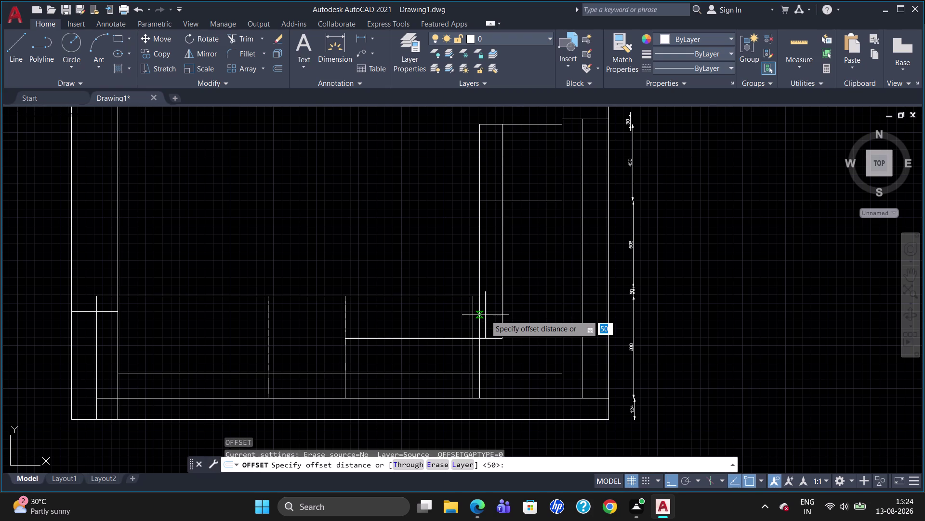
text(20)
key(Return)
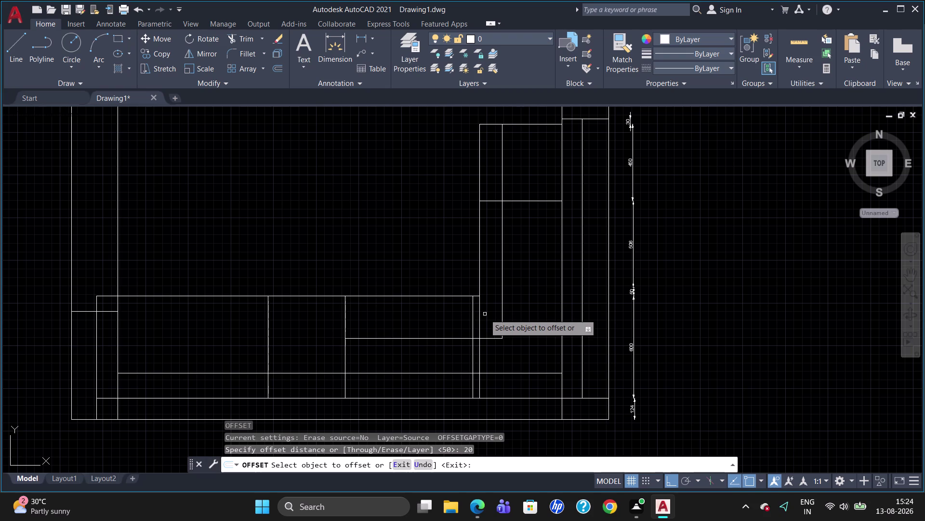
click(480, 282)
click(487, 278)
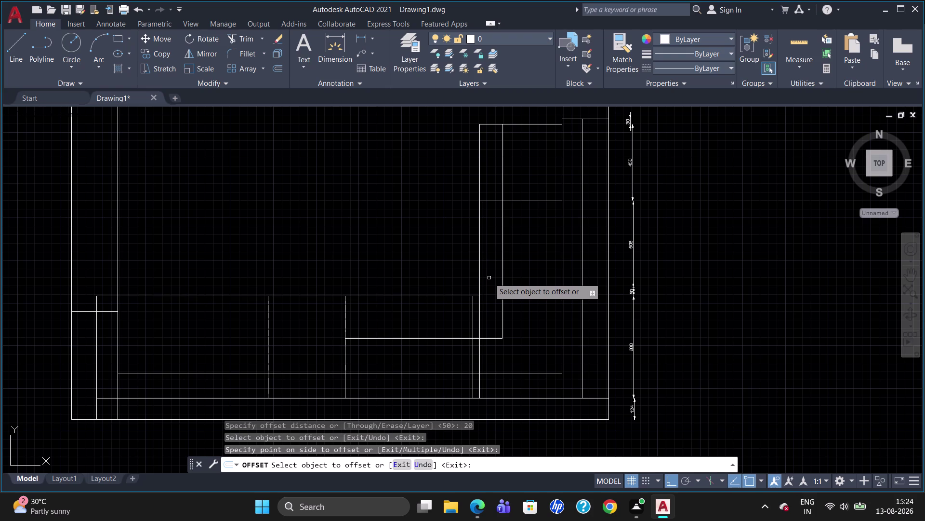
key(Escape)
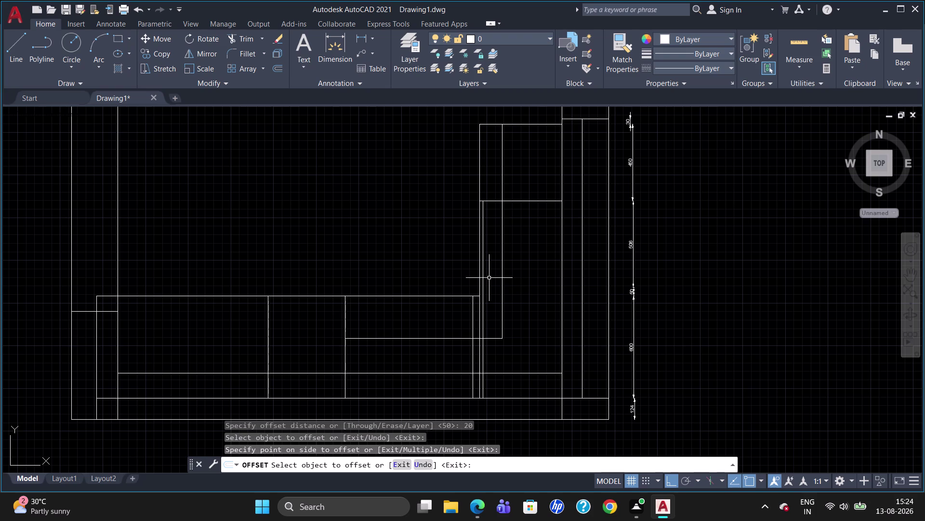
Draw a 50-unit line from the inner corner point.
key(l)
key(Return)
scroll(up, 3)
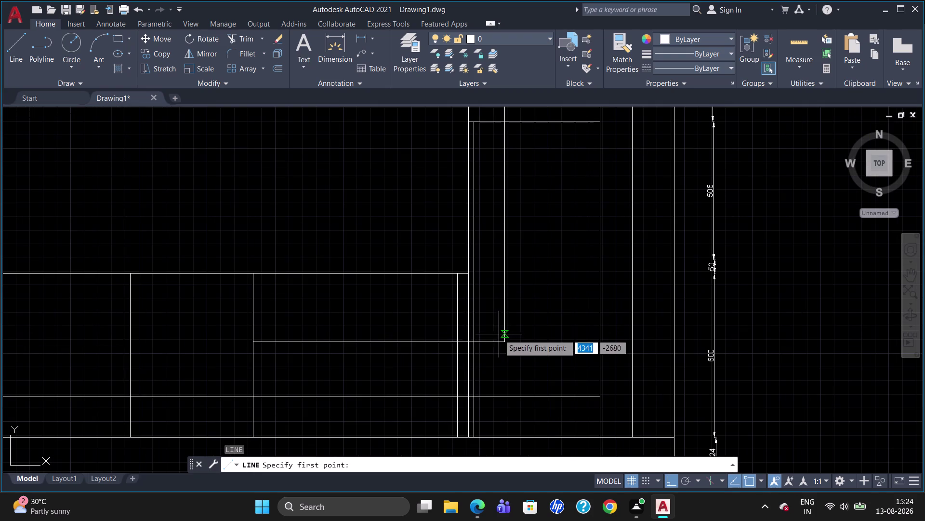
click(470, 273)
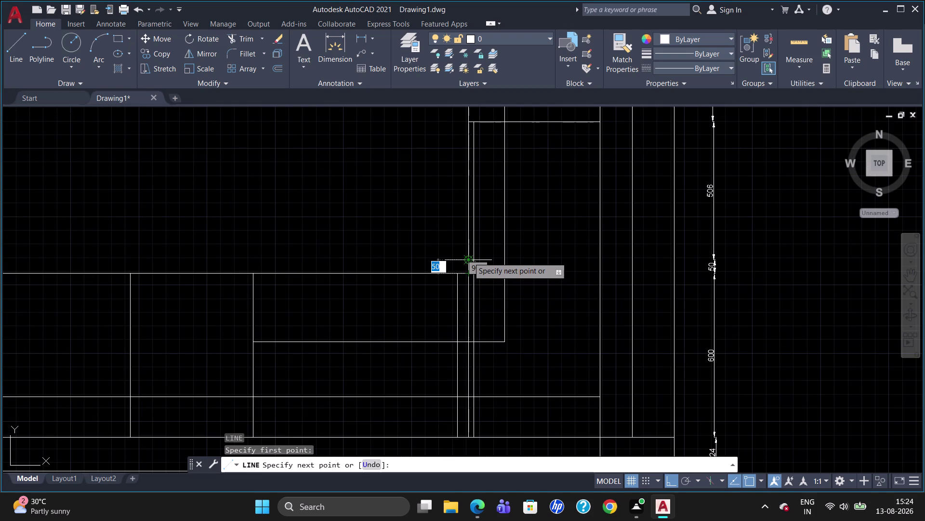
text(50)
key(Return)
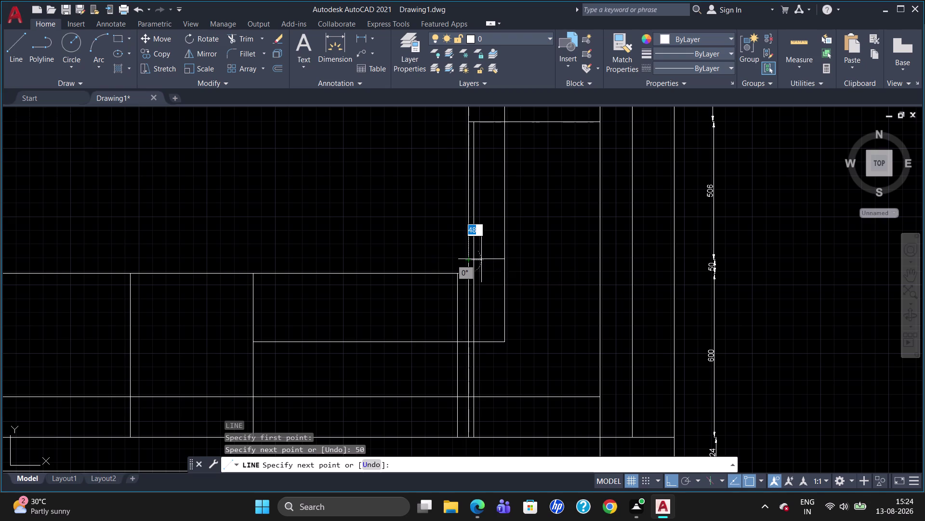
click(484, 258)
key(Escape)
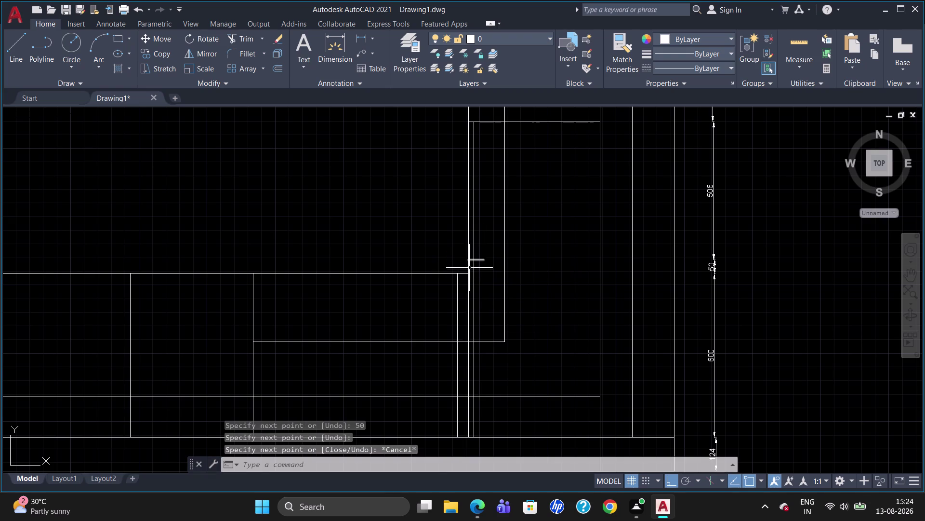
Trim the overhanging line end at the inner corner.
text(TR)
key(Return)
key(Return)
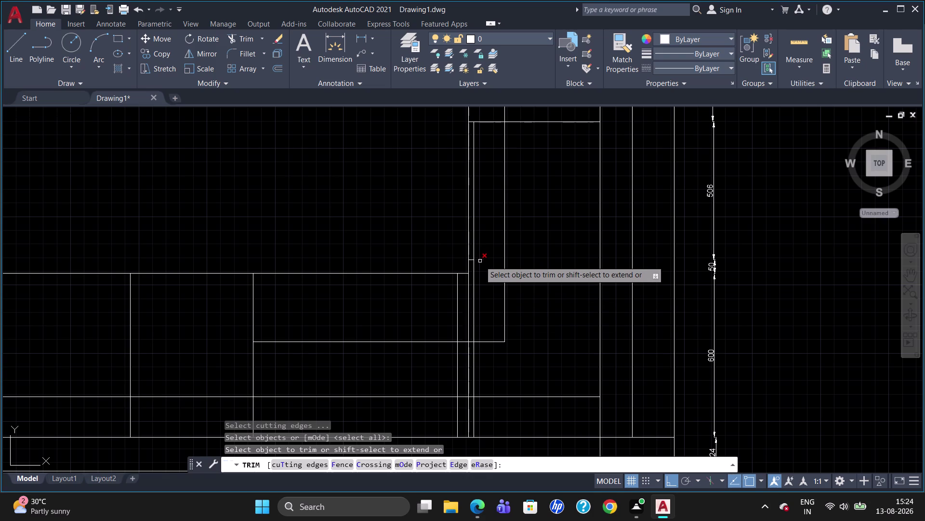
click(480, 261)
key(Escape)
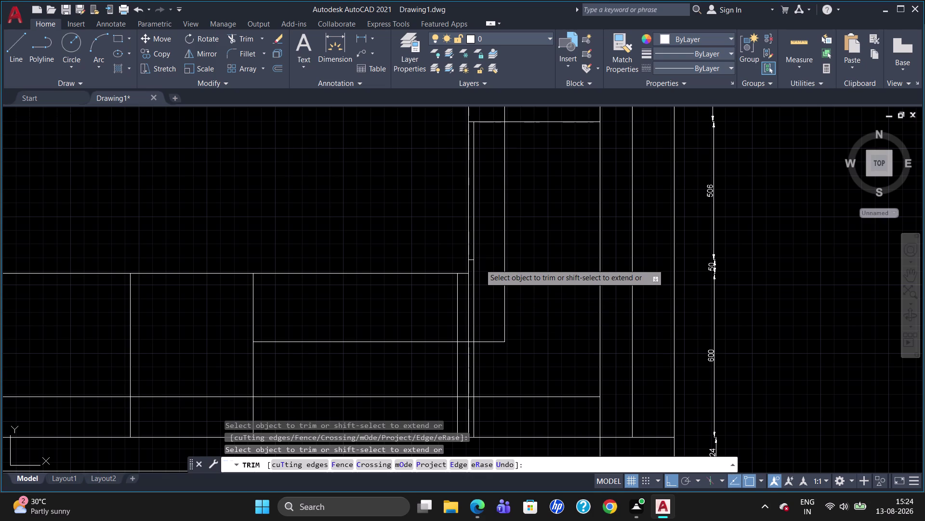
scroll(up, 3)
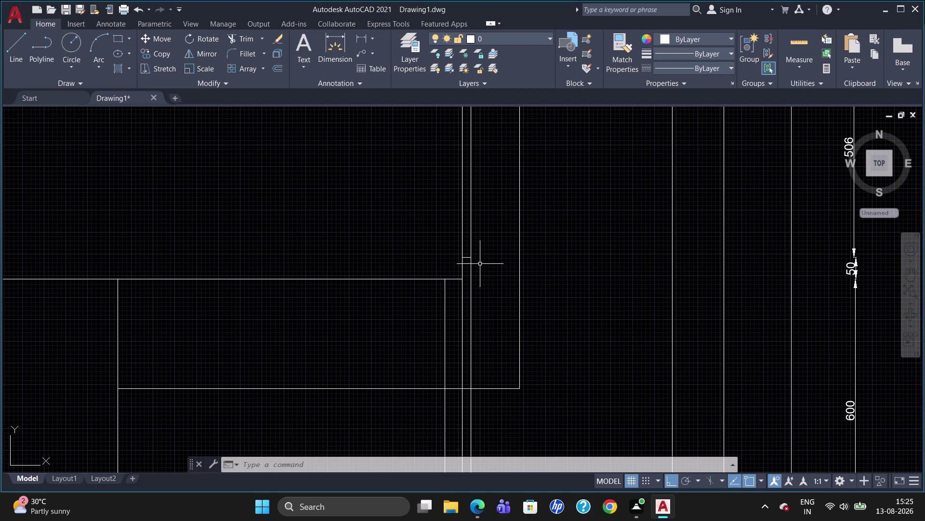
Offset the horizontal line by 20 units to one side.
key(o)
key(Return)
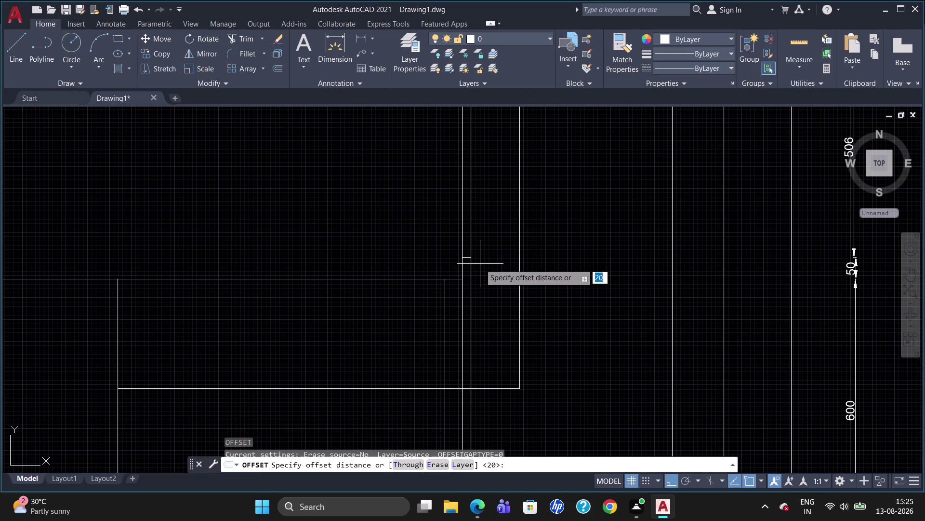
text(20)
key(Return)
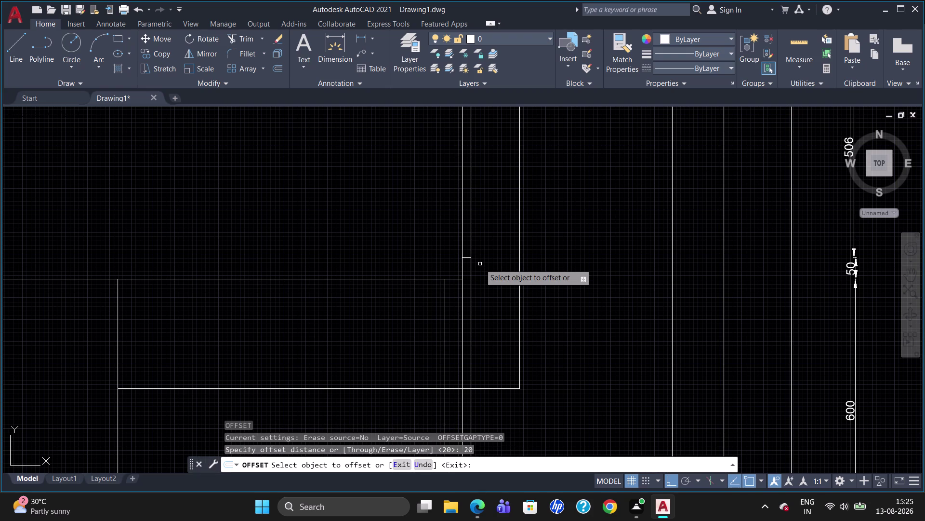
click(393, 278)
click(400, 290)
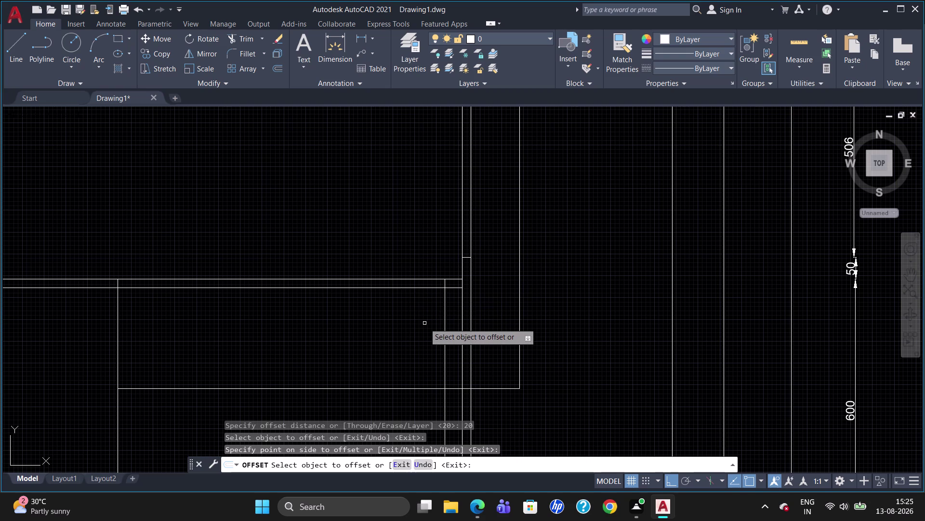
scroll(down, 3)
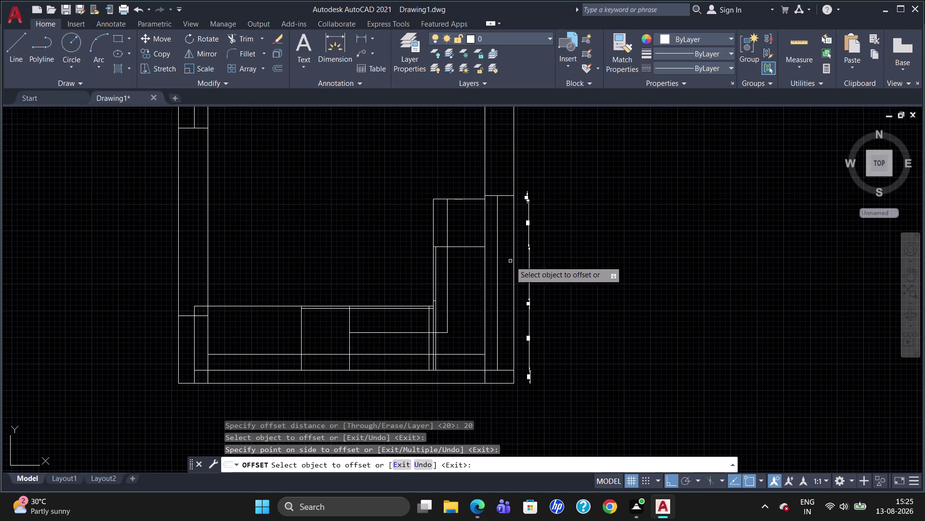
scroll(up, 3)
scroll(down, 3)
scroll(up, 3)
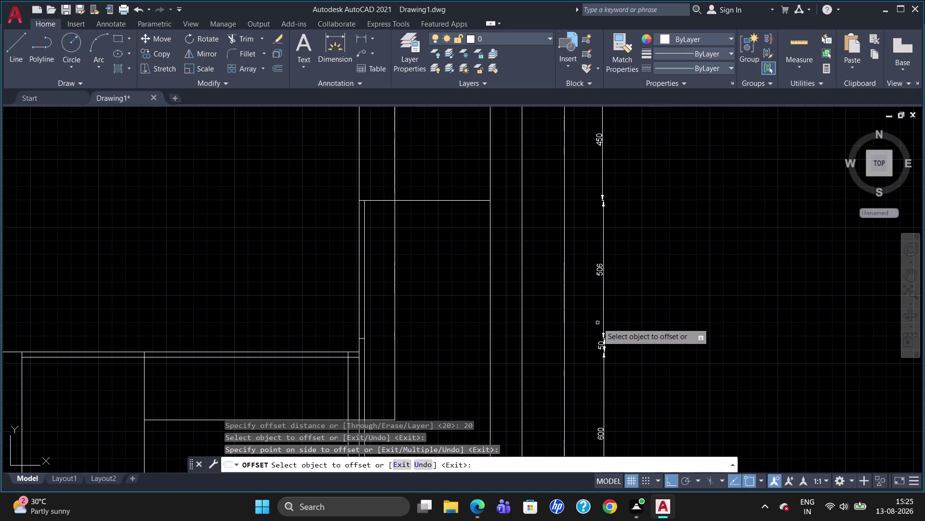
key(Escape)
Erase the 506 vertical dimension.
click(603, 291)
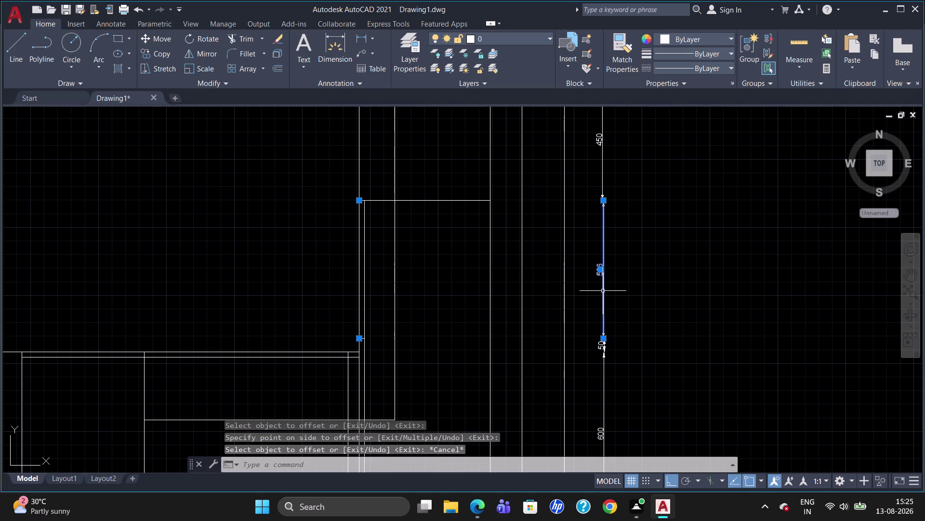
scroll(down, 3)
key(Delete)
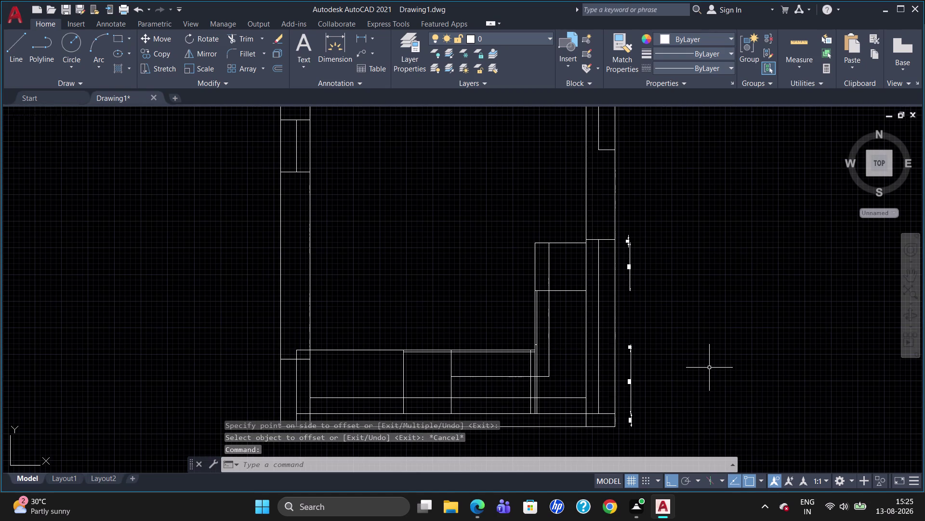
scroll(up, 3)
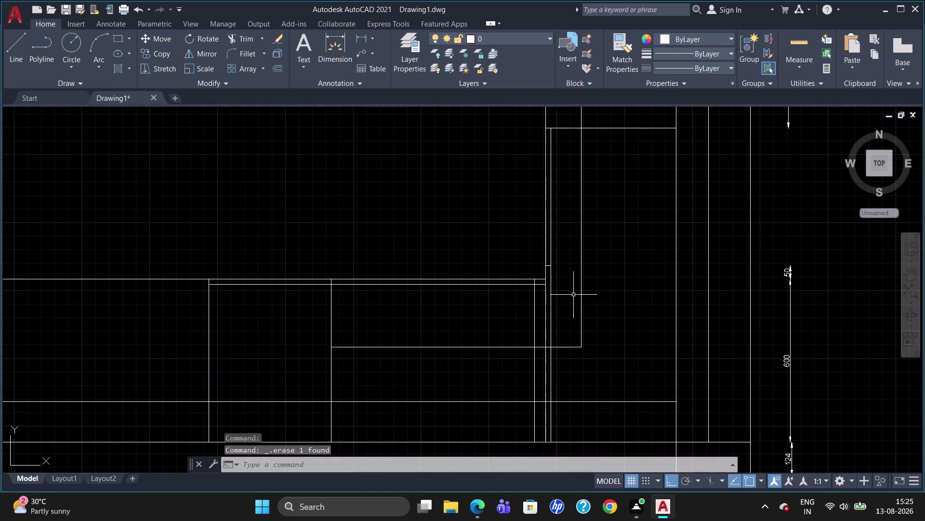
Place a trial 490 vertical dimension on the right, then delete it.
text(DLI)
key(Return)
click(554, 130)
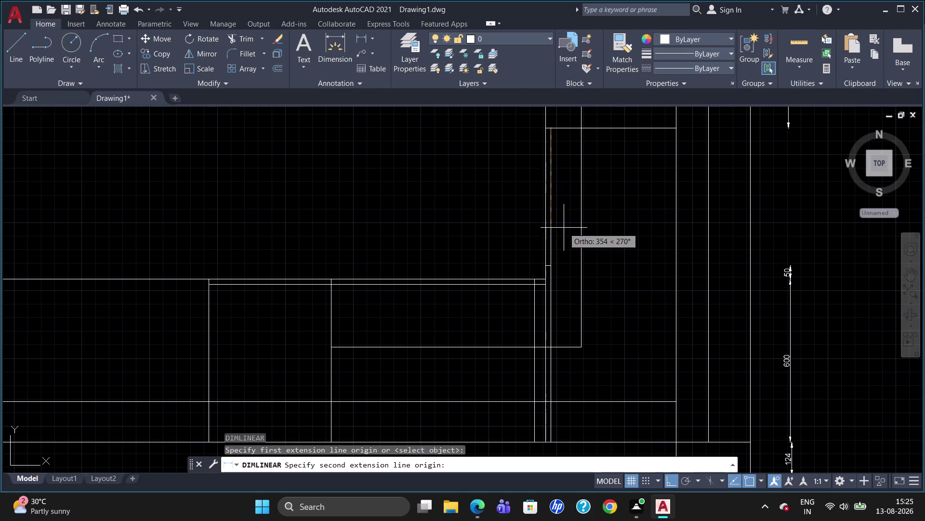
click(558, 261)
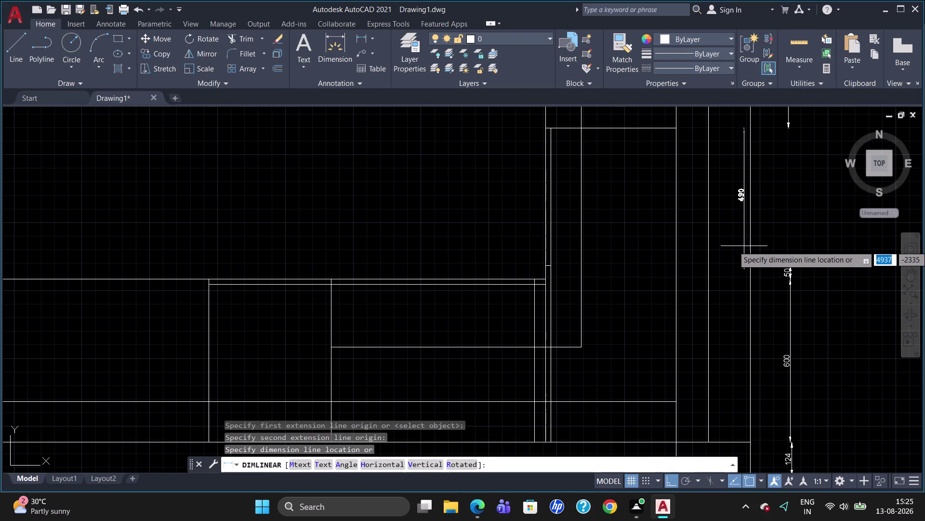
click(789, 241)
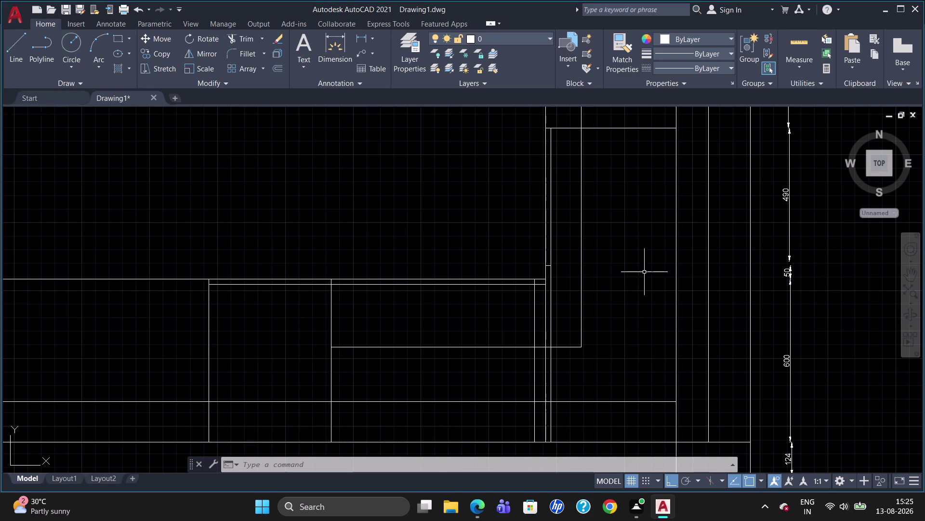
click(790, 211)
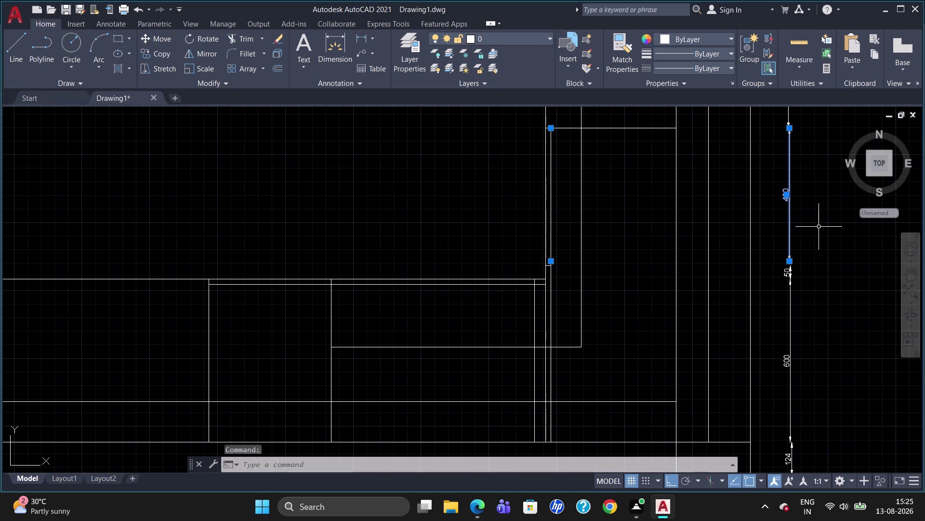
key(Delete)
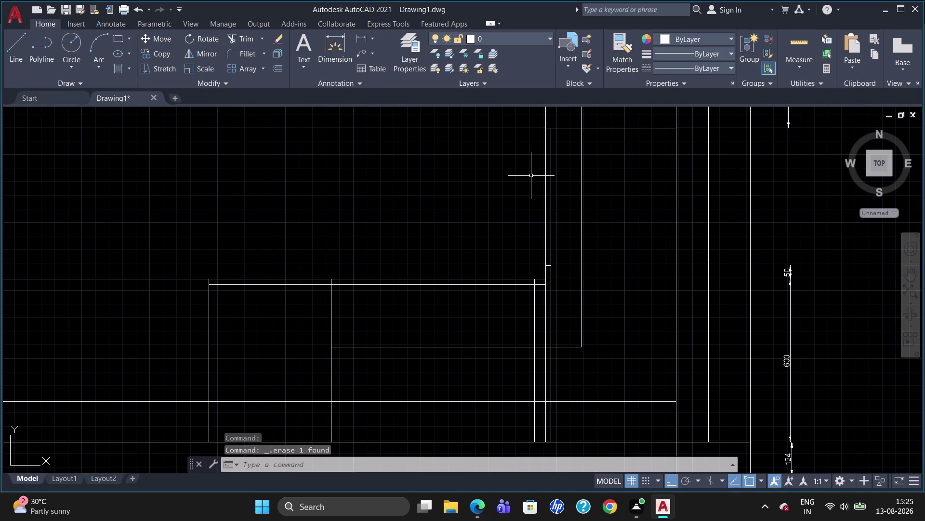
Cancel a new linear dimension and erase the short line at the inner corner.
text(DLI)
key(Return)
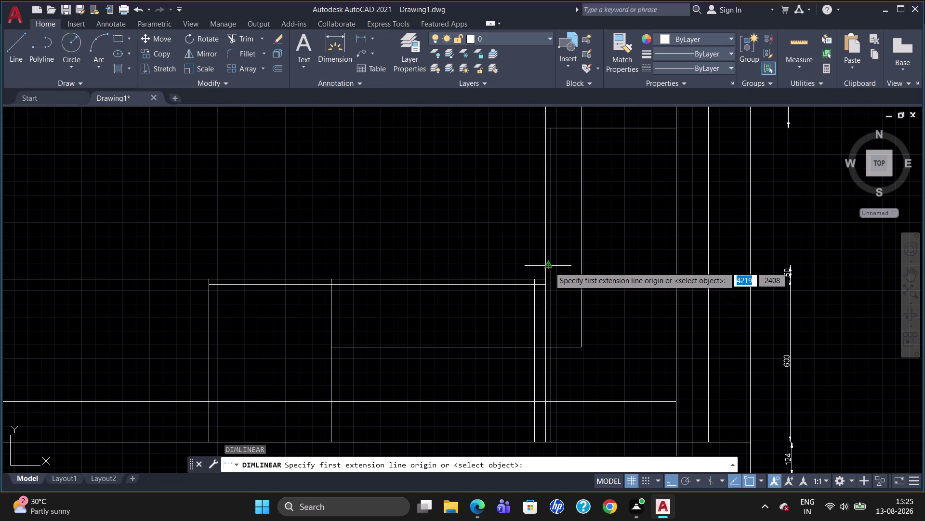
key(Escape)
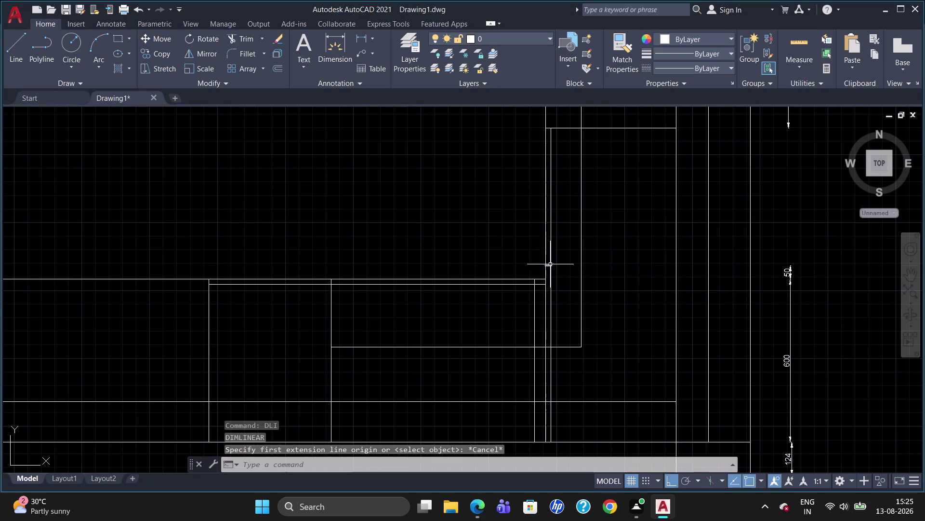
click(549, 266)
key(Delete)
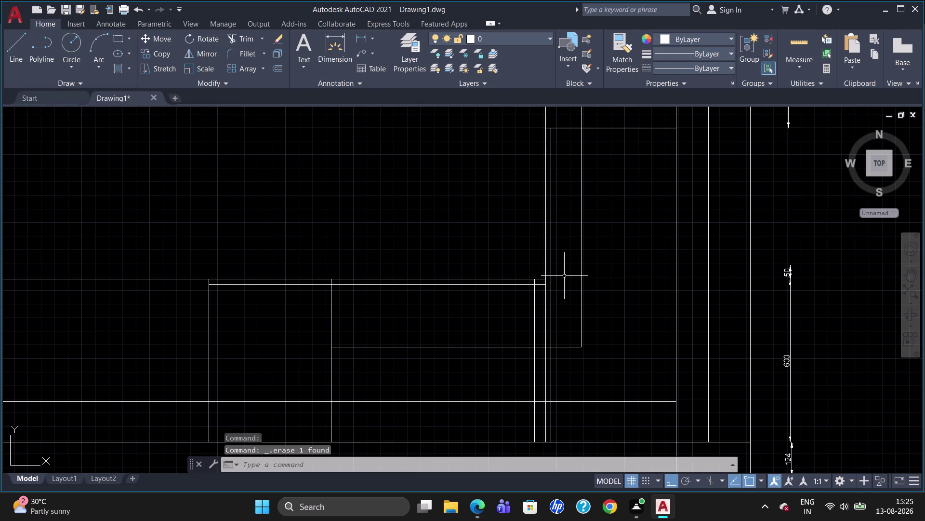
Draw a 530-long line from the inner corner, with a short segment to the left.
key(l)
key(Return)
text(53)
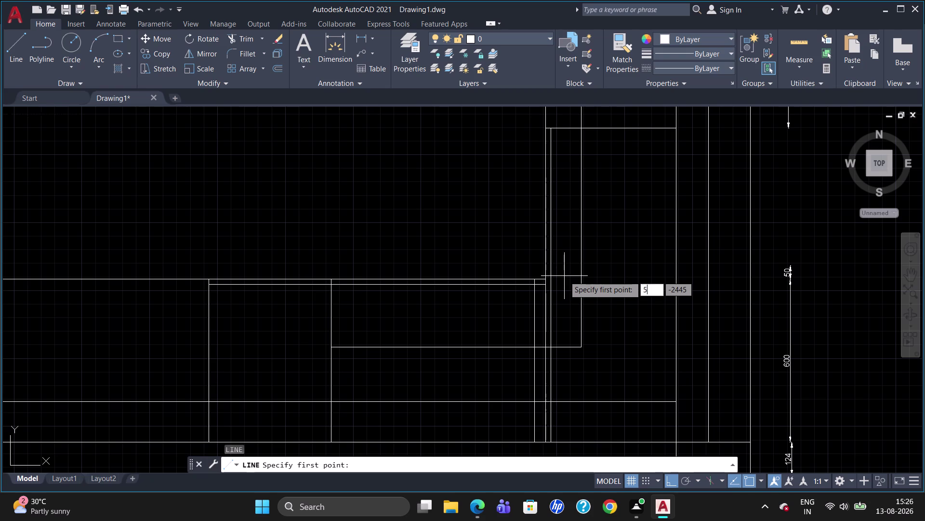
text(0)
key(Return)
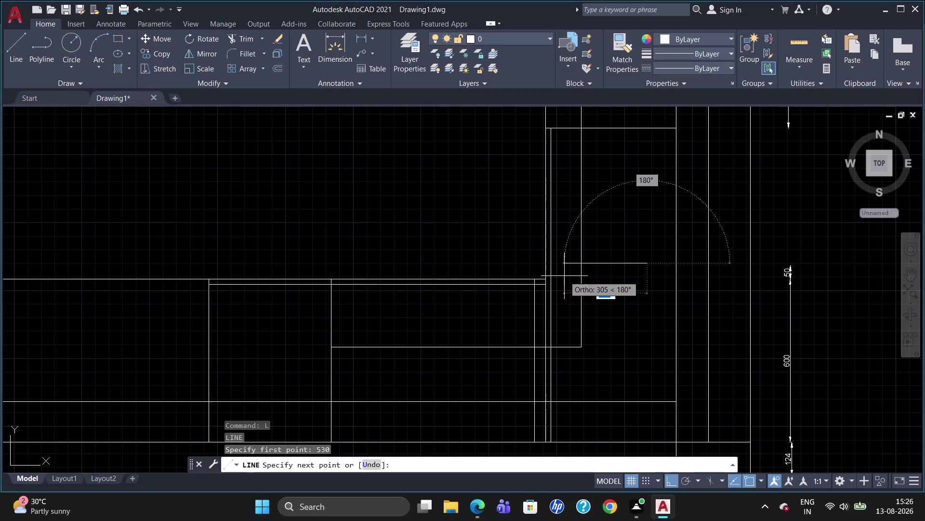
key(Escape)
key(l)
key(Return)
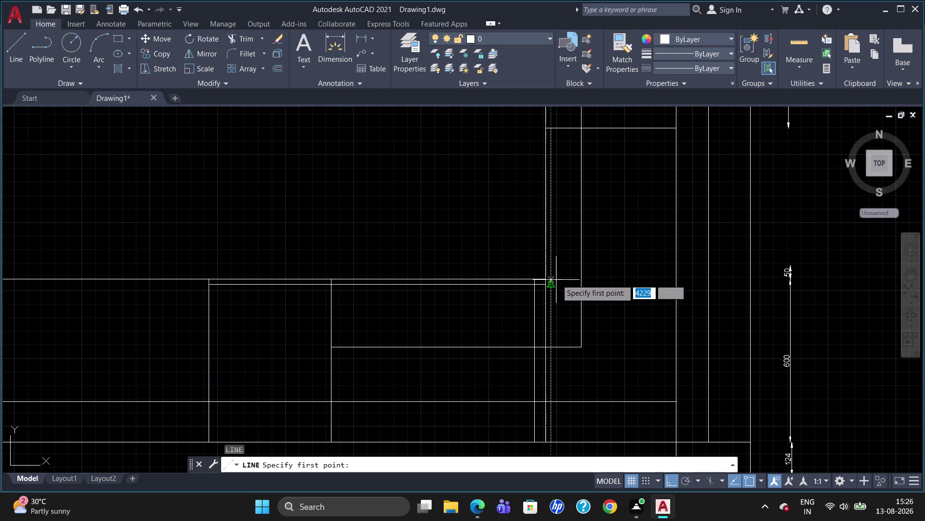
click(550, 130)
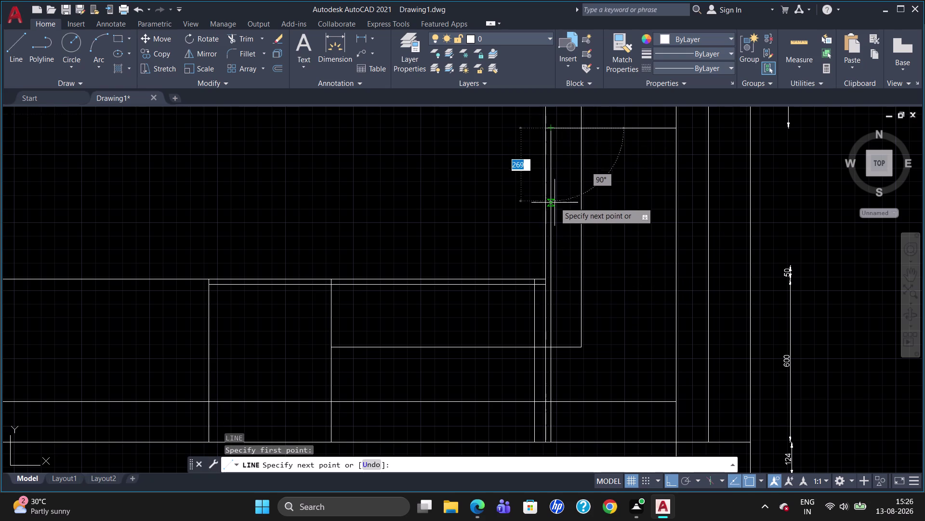
text(530)
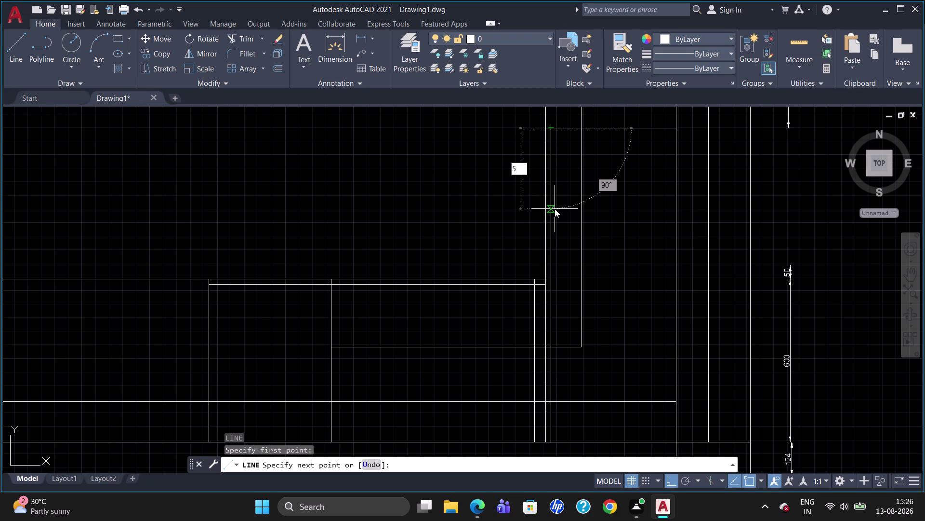
key(Return)
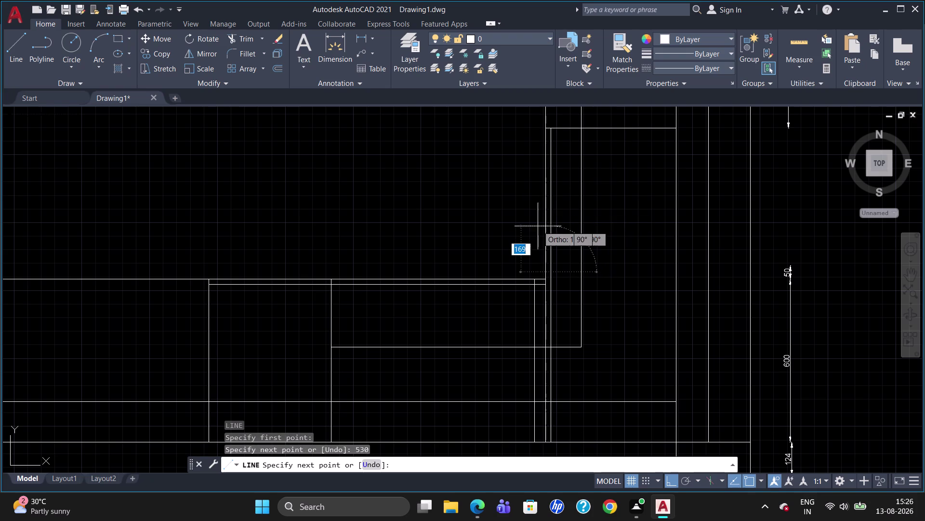
click(519, 253)
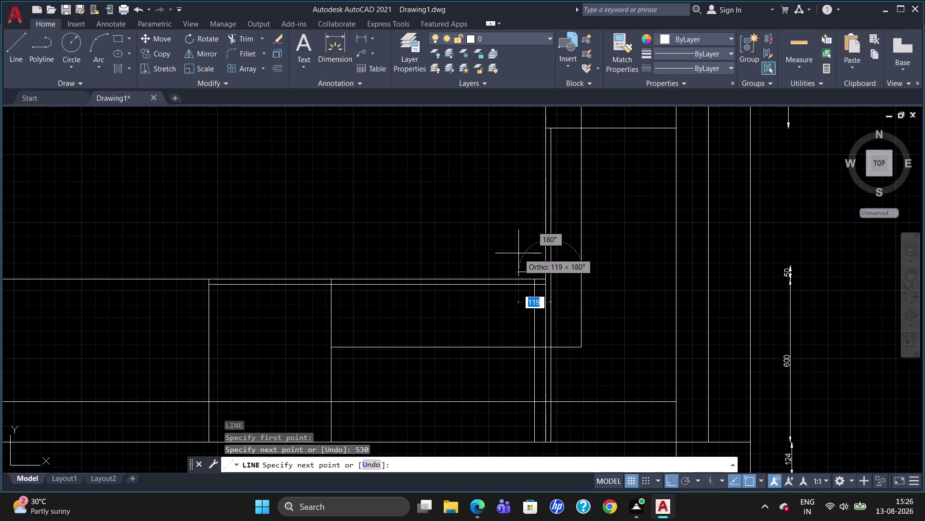
key(Escape)
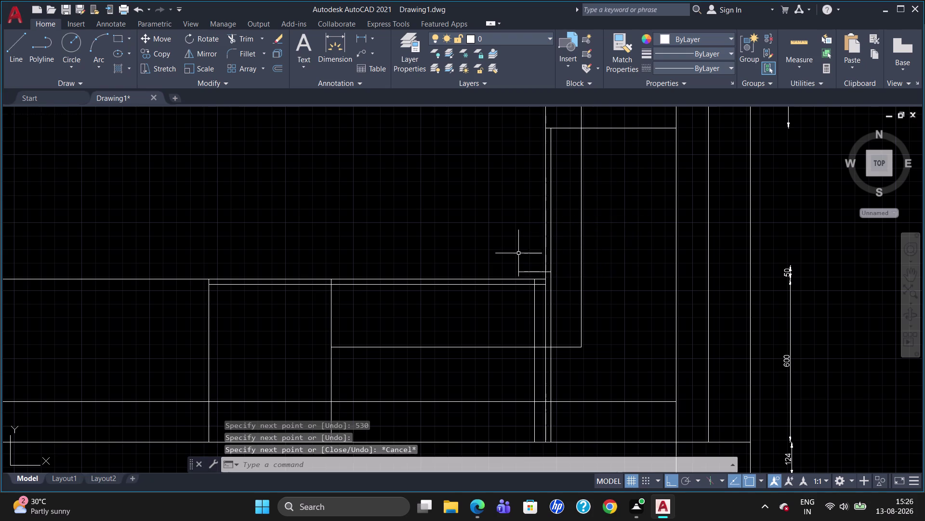
Trim the extra line segment at the inner corner.
text(TR)
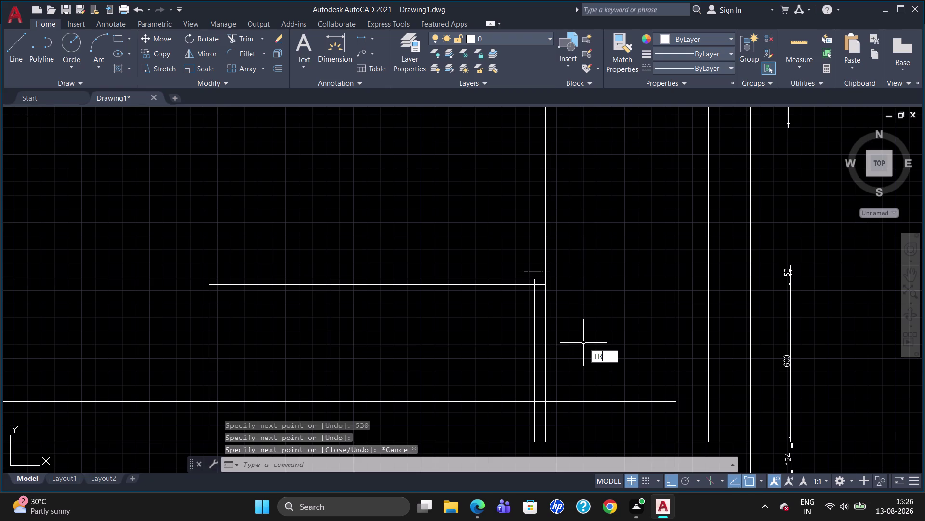
key(Return)
key(Return)
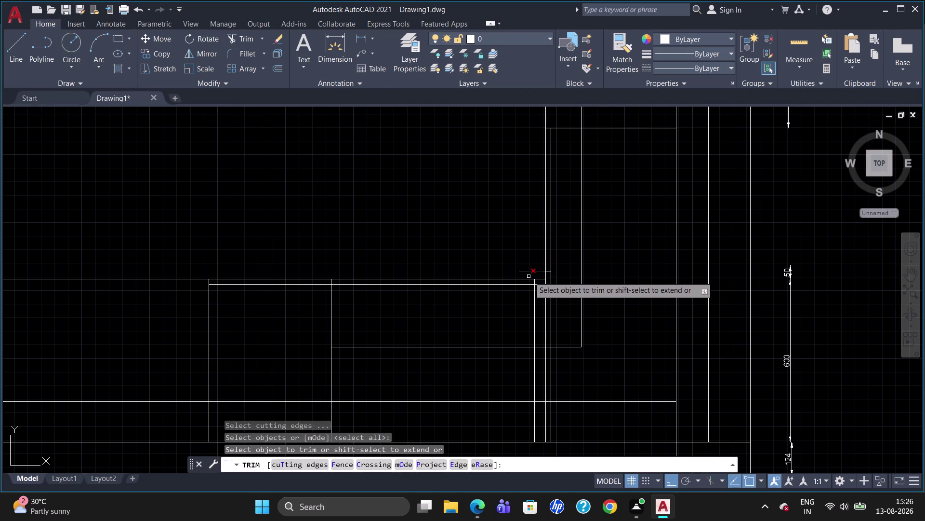
click(532, 271)
key(Escape)
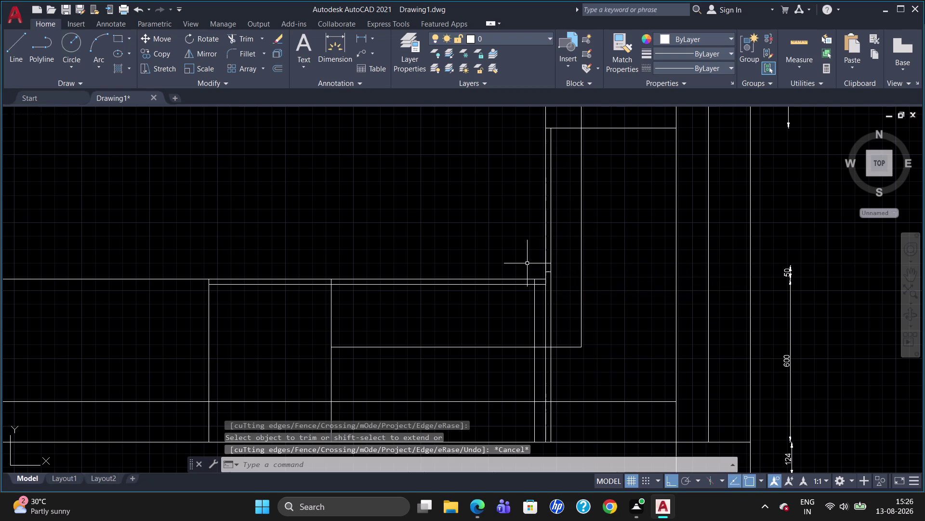
Add a 530 vertical dimension between the two corner points on the right side.
text(DL)
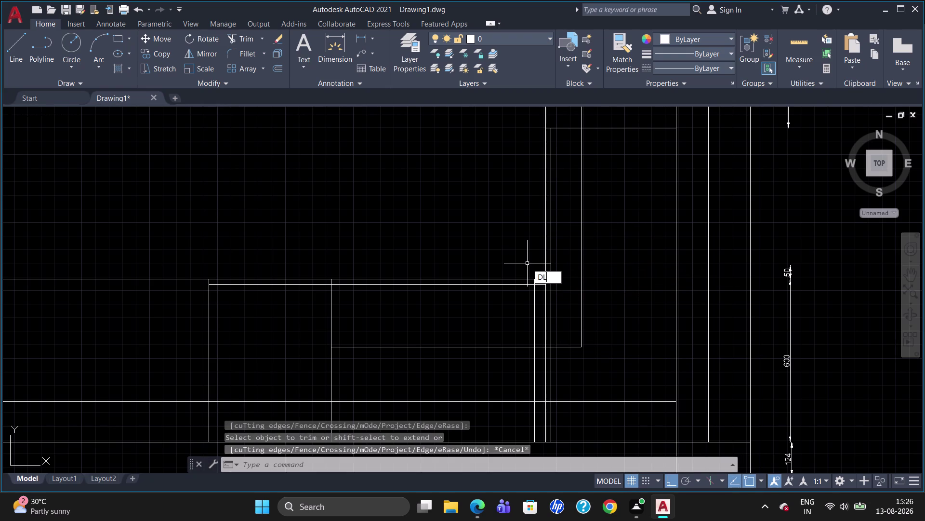
text(I)
key(Return)
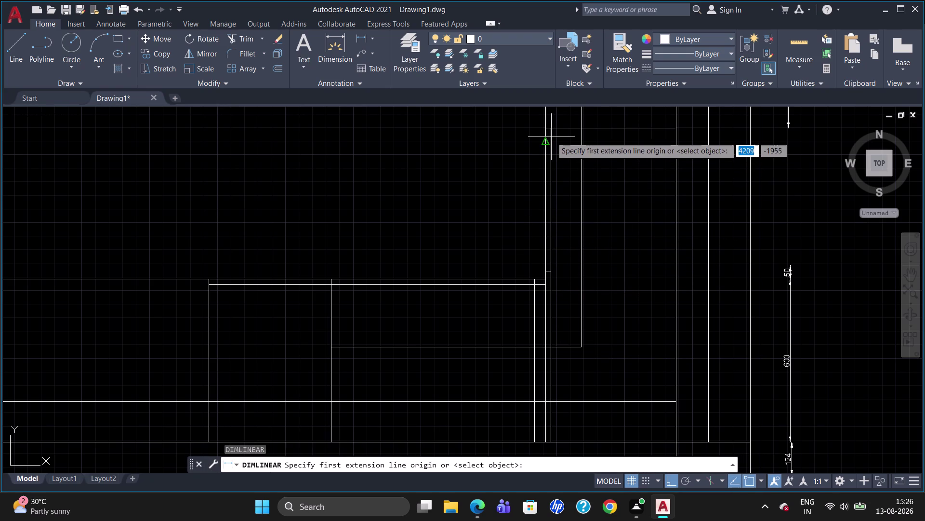
click(552, 131)
click(551, 272)
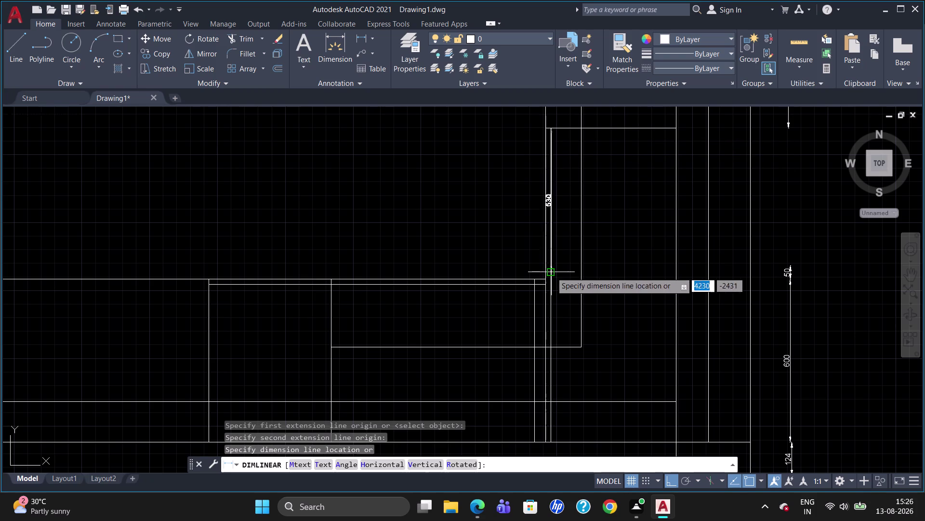
click(789, 258)
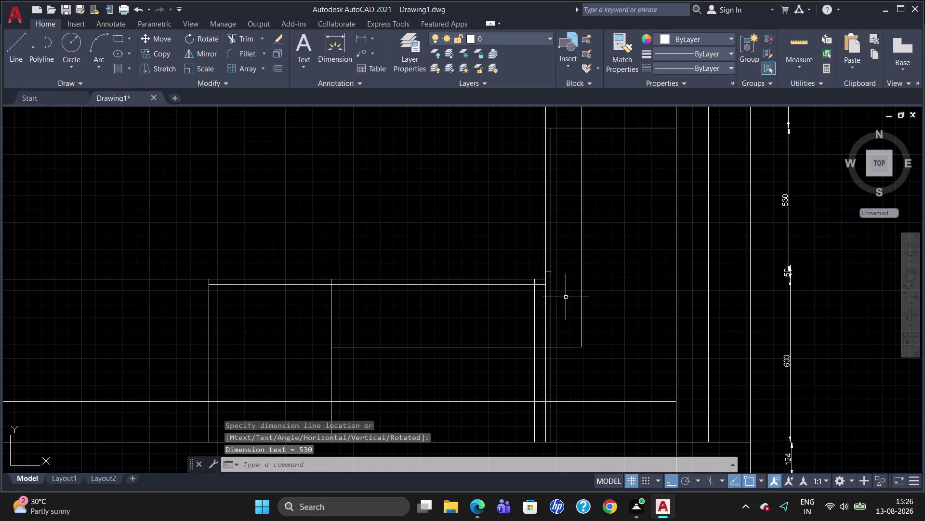
Erase the small 50 dimension.
click(791, 275)
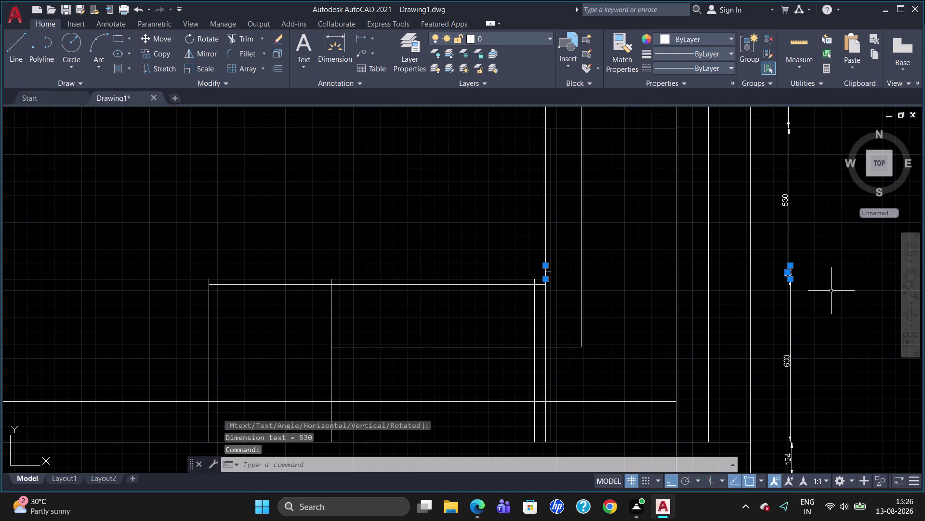
key(Delete)
text(D)
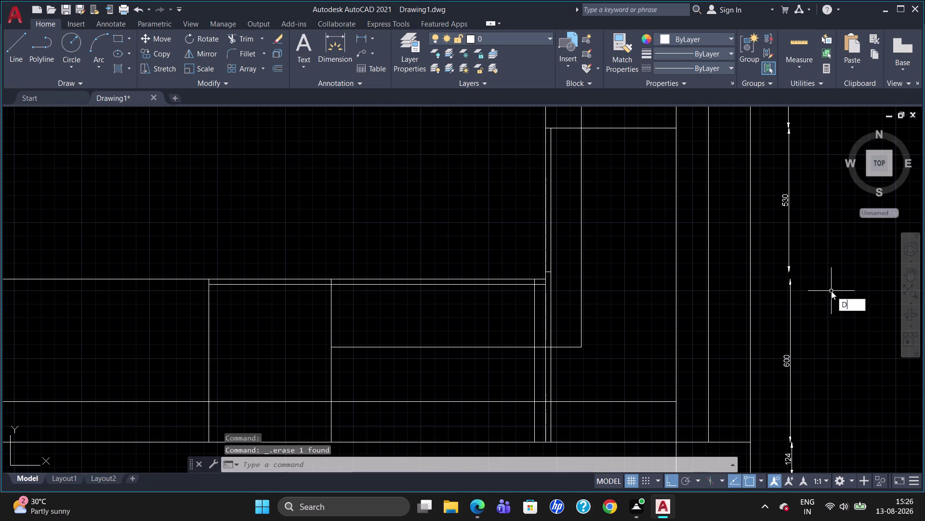
text(LI)
key(Return)
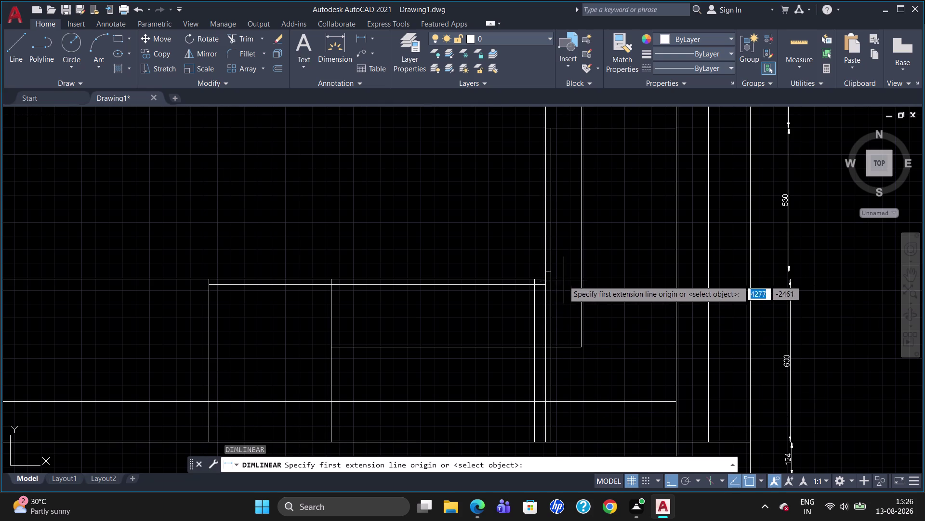
click(552, 275)
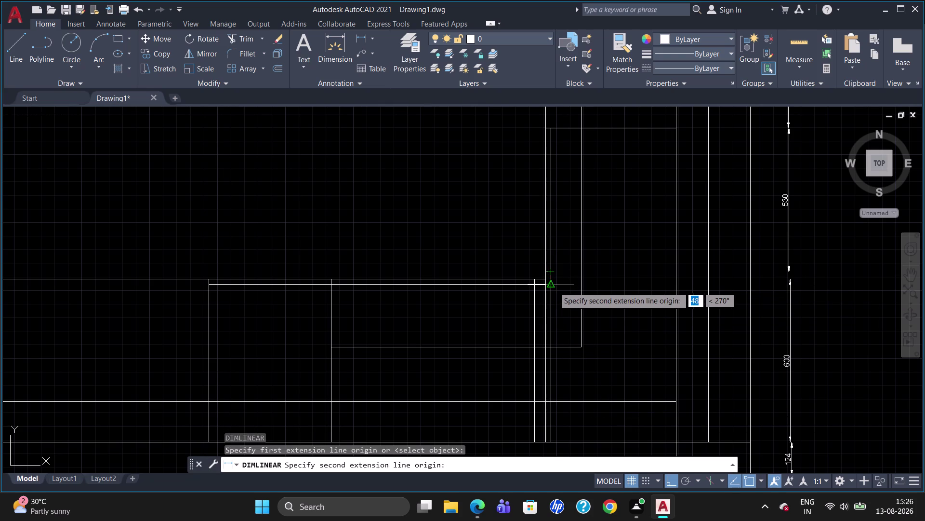
click(548, 286)
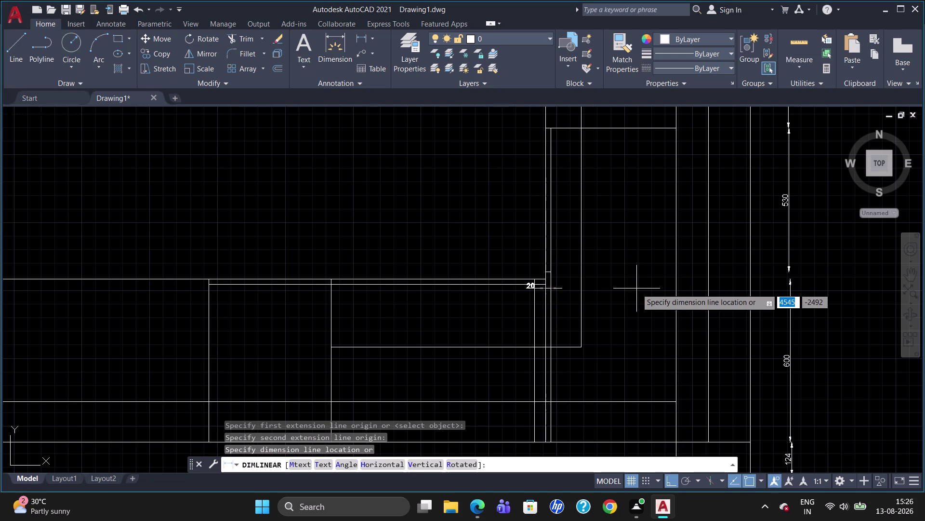
key(Escape)
text(DL)
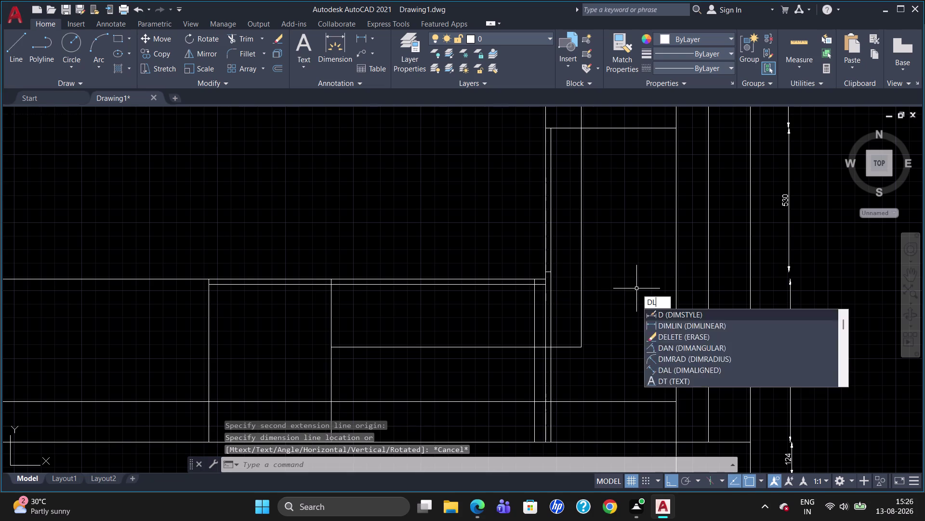
text(I)
key(Return)
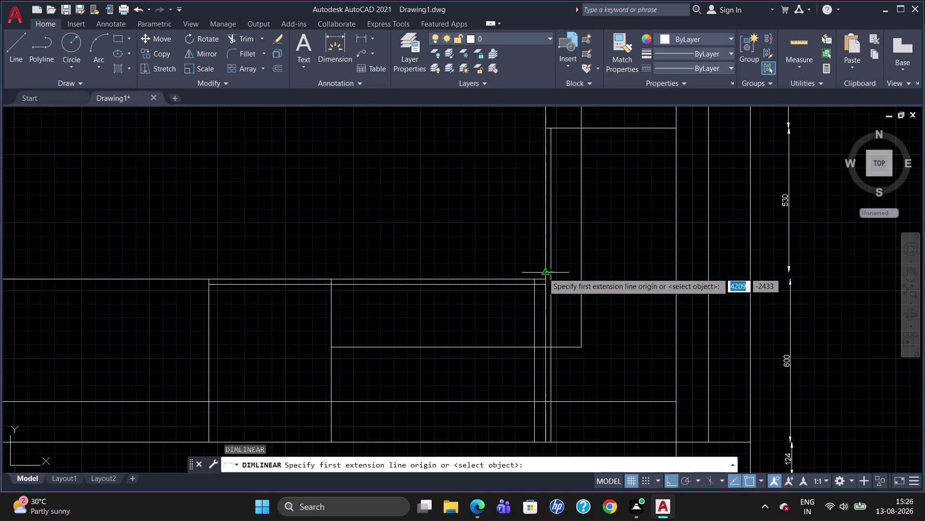
click(547, 271)
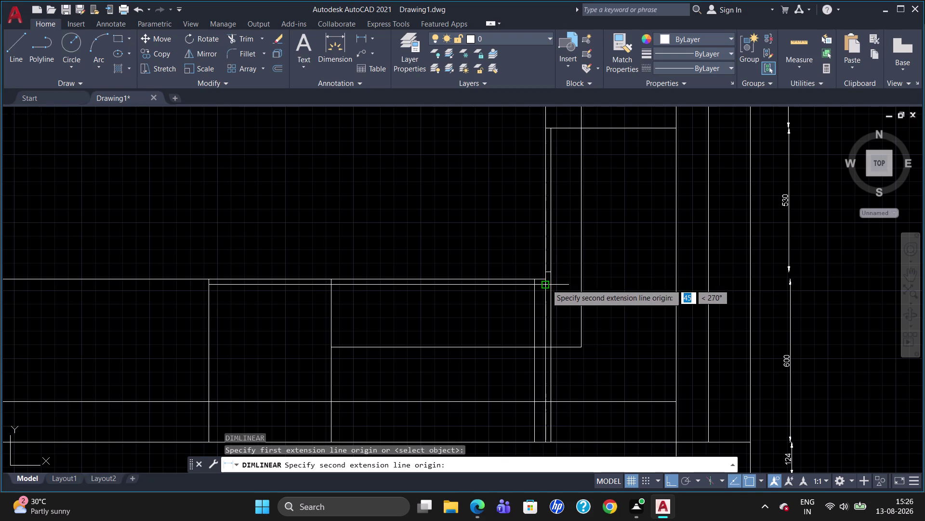
click(545, 286)
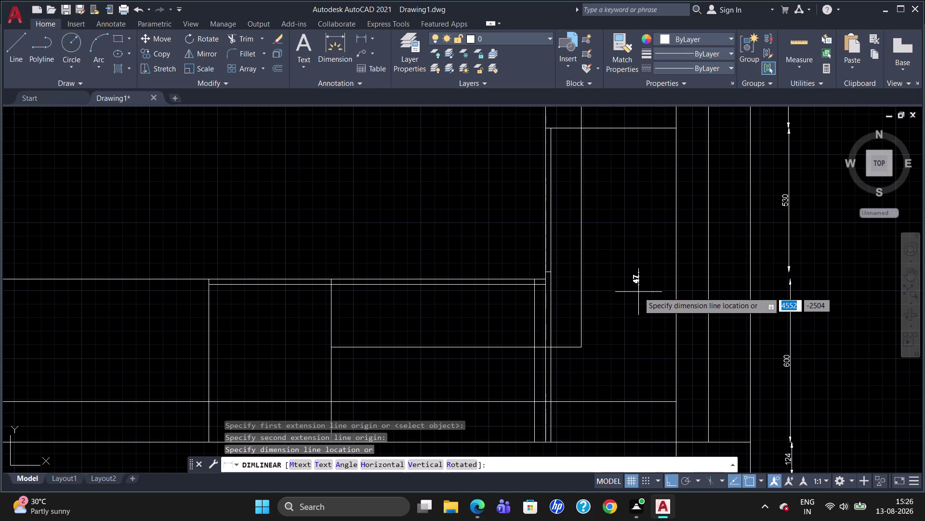
key(Escape)
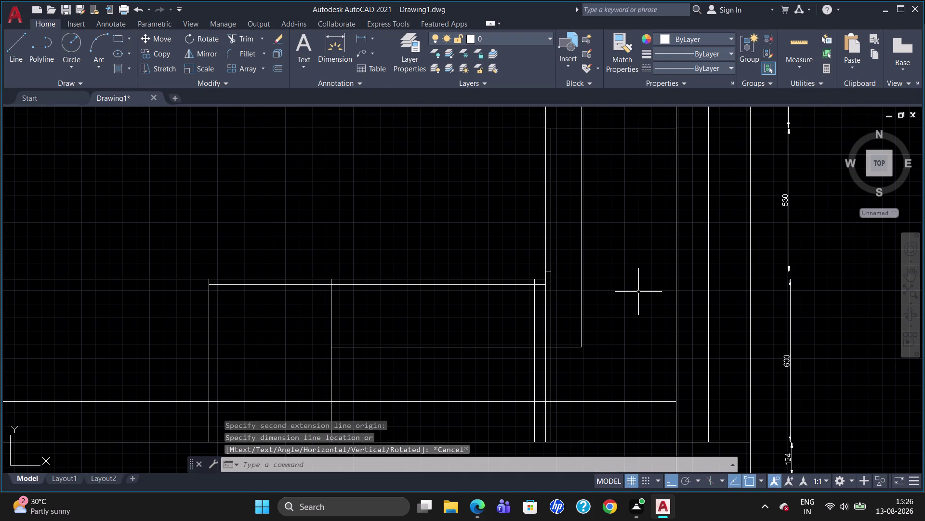
Abandon a first corner line attempt and erase the short corner line.
key(l)
key(Return)
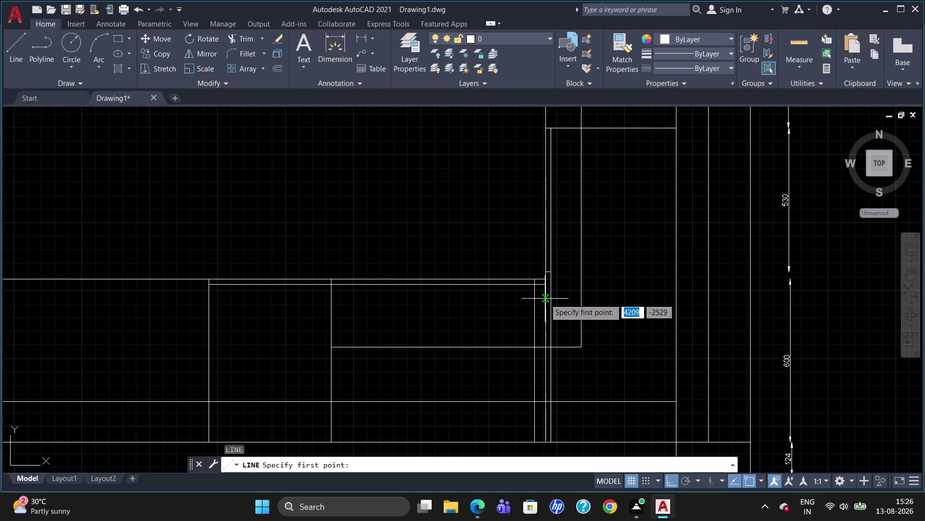
scroll(up, 3)
click(544, 268)
click(558, 271)
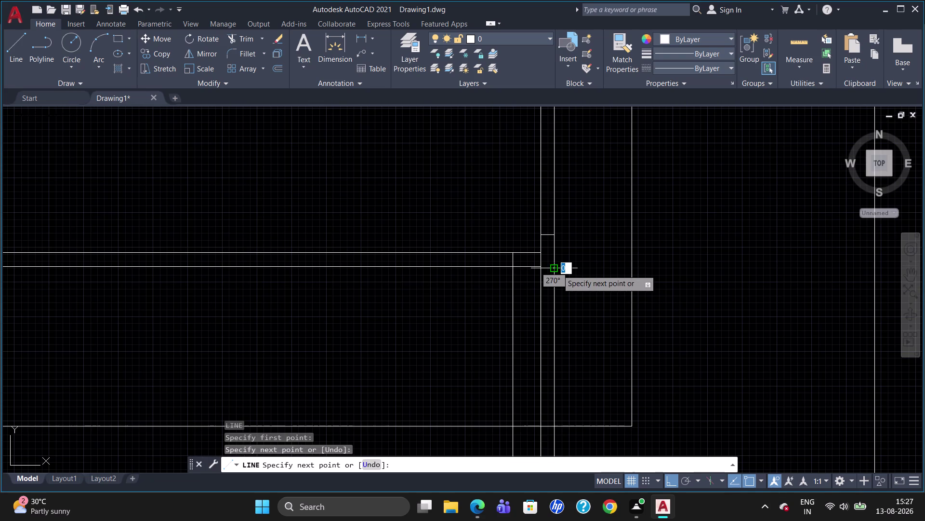
key(Escape)
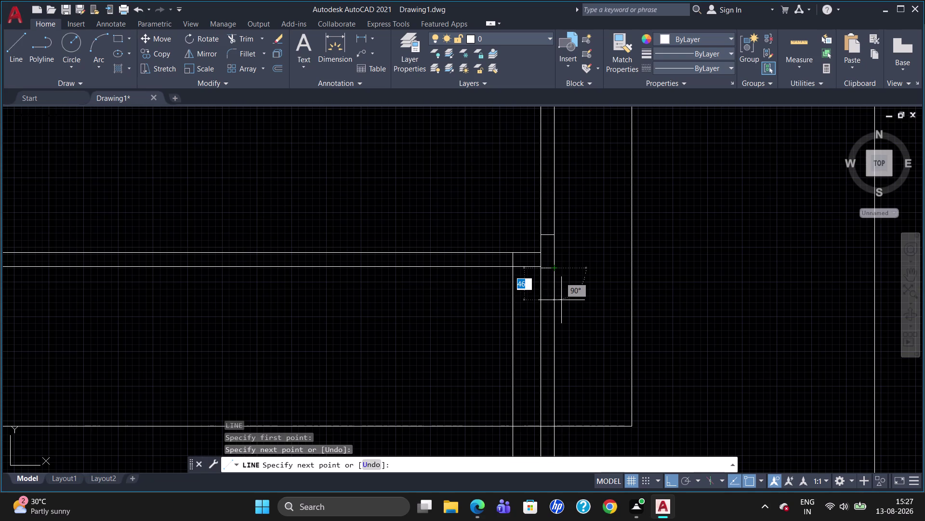
scroll(up, 3)
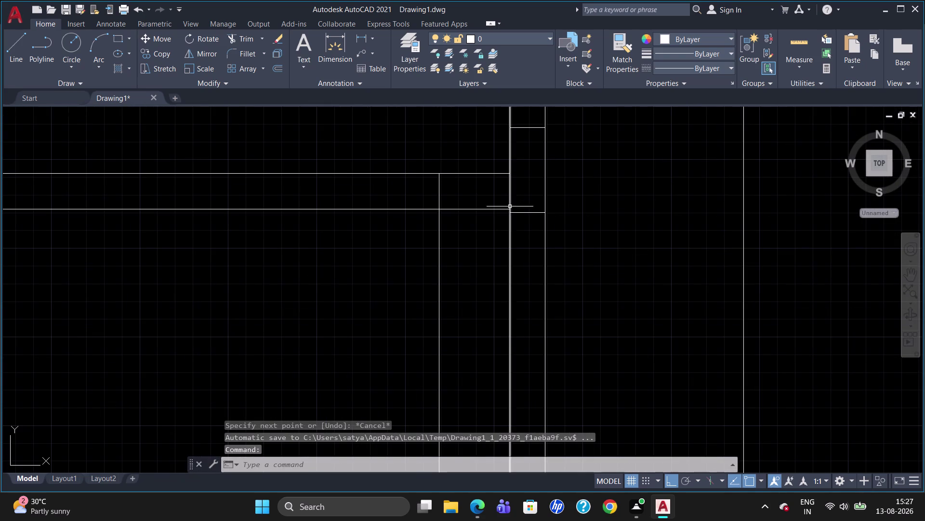
click(526, 212)
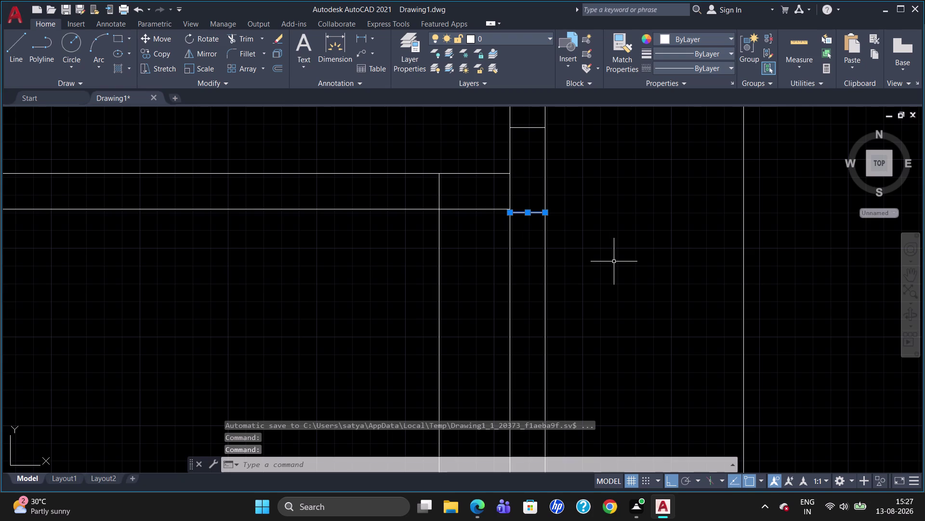
key(Delete)
Draw a short horizontal line from the edge endpoint to the right vertical line.
key(l)
key(Return)
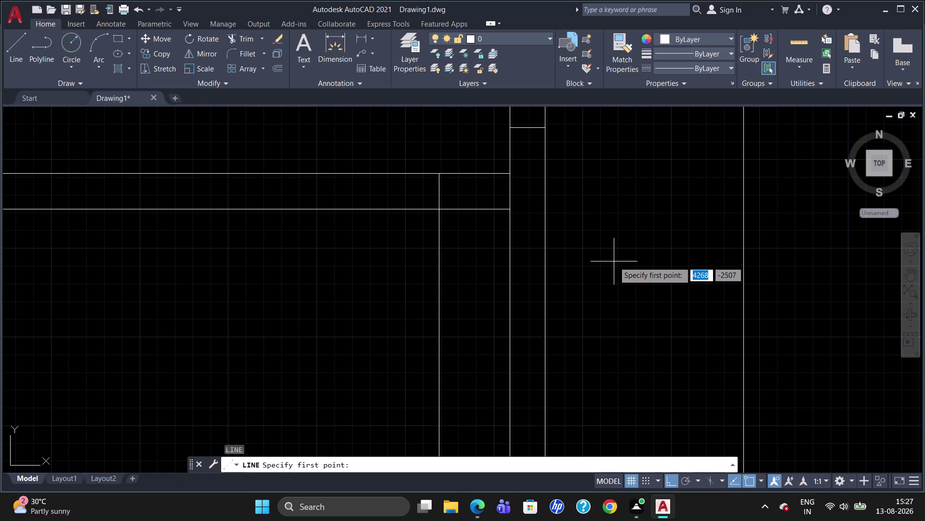
click(511, 208)
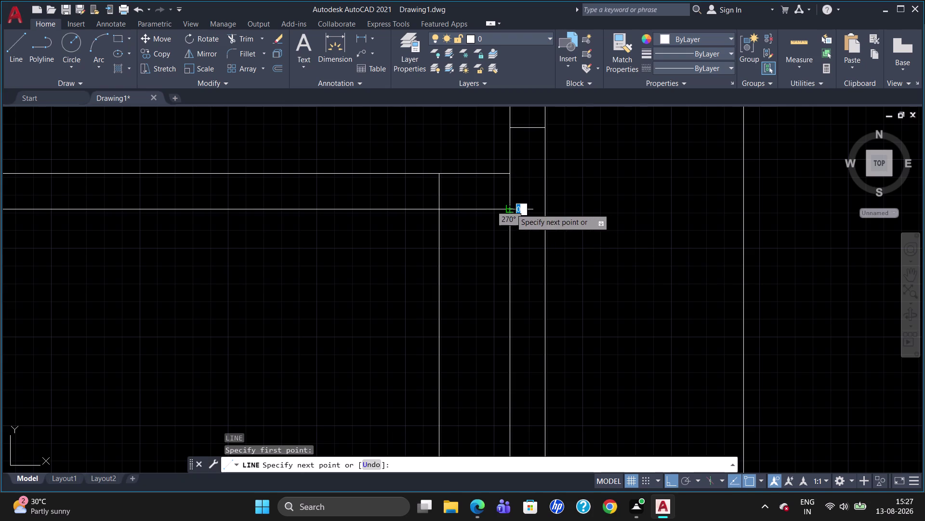
click(549, 207)
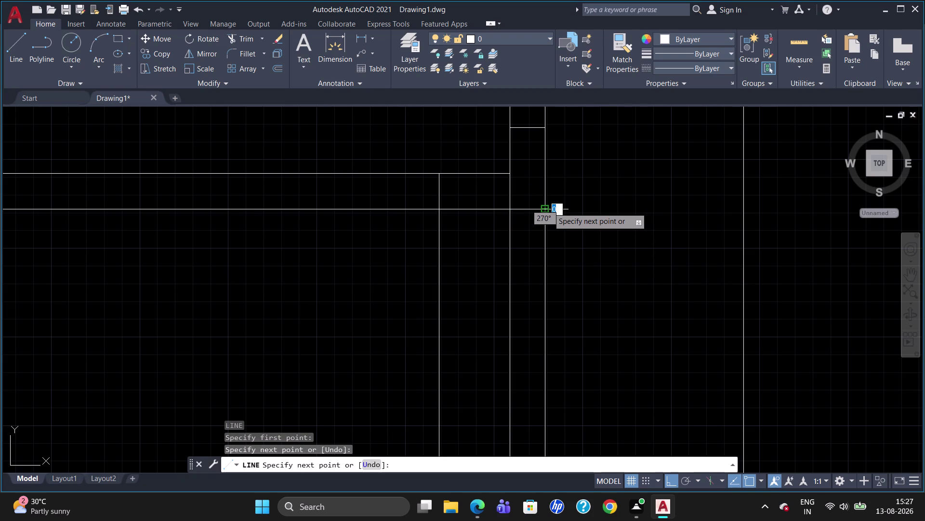
key(Escape)
key(d)
text(LI)
key(Return)
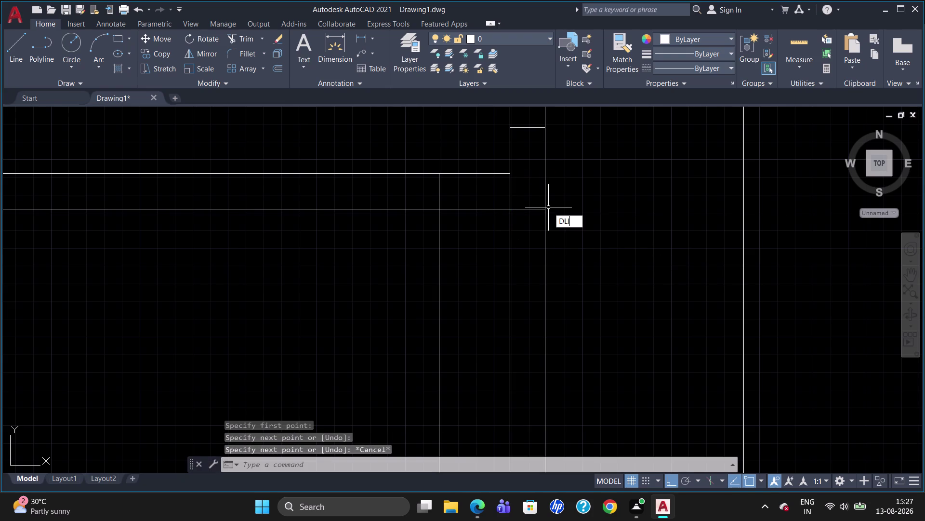
click(548, 128)
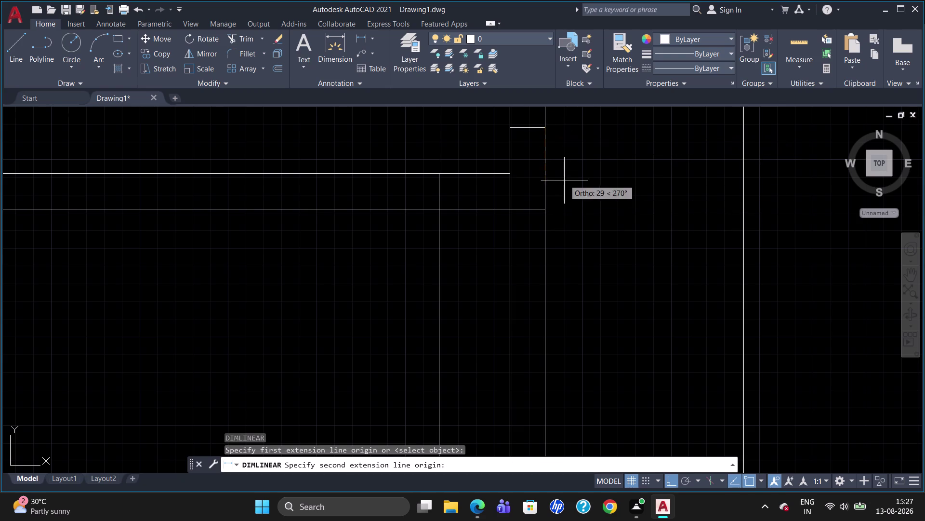
click(552, 209)
click(596, 208)
click(586, 176)
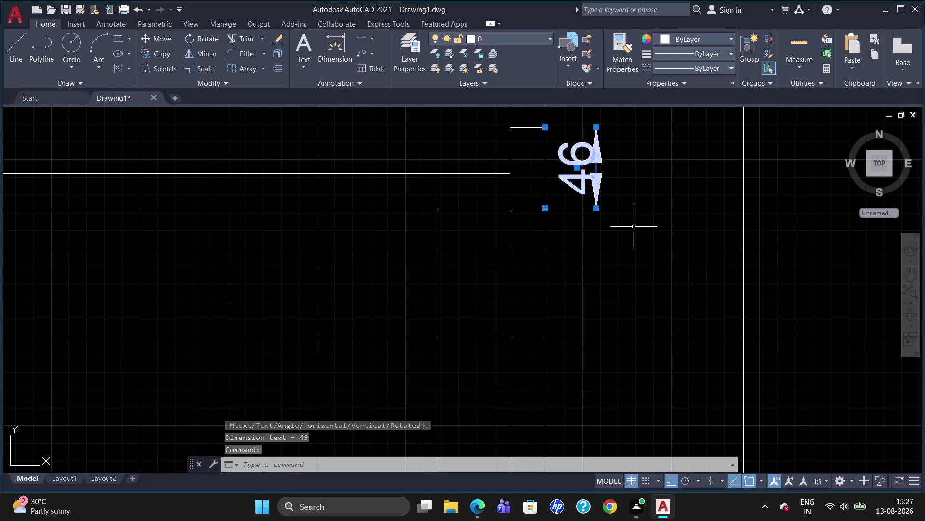
key(Delete)
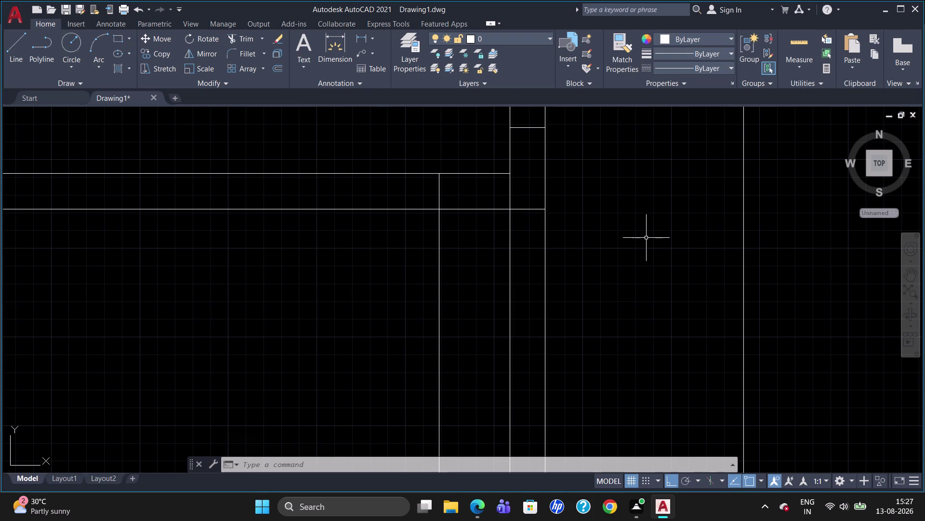
scroll(down, 3)
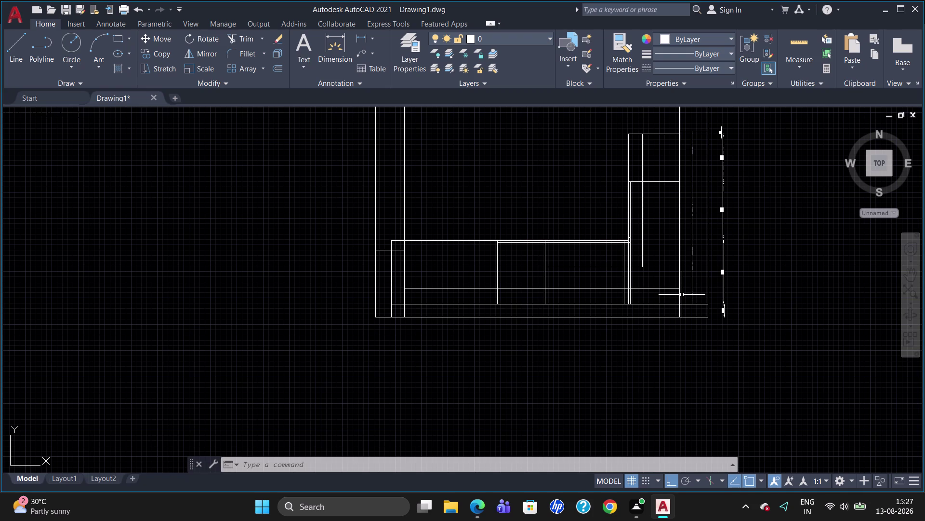
Erase the 600 and 124 vertical dimensions together.
scroll(up, 3)
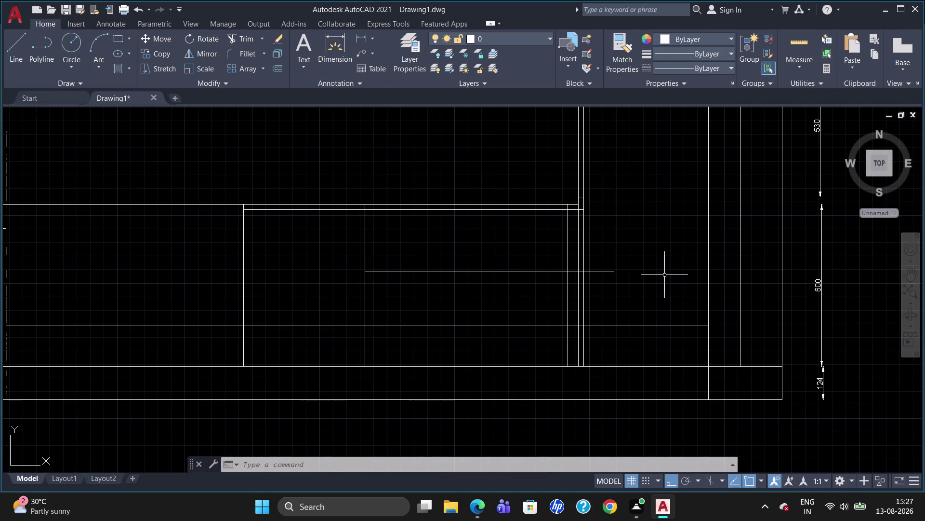
scroll(down, 3)
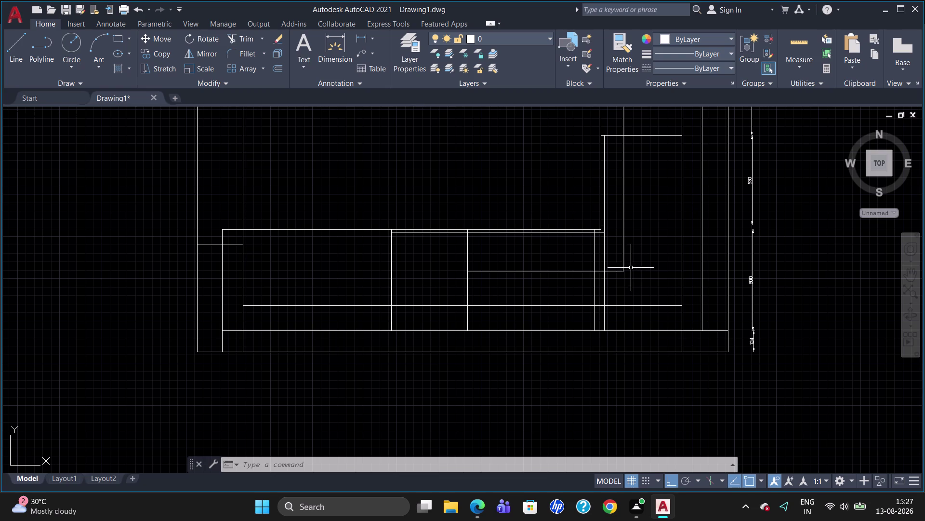
scroll(up, 3)
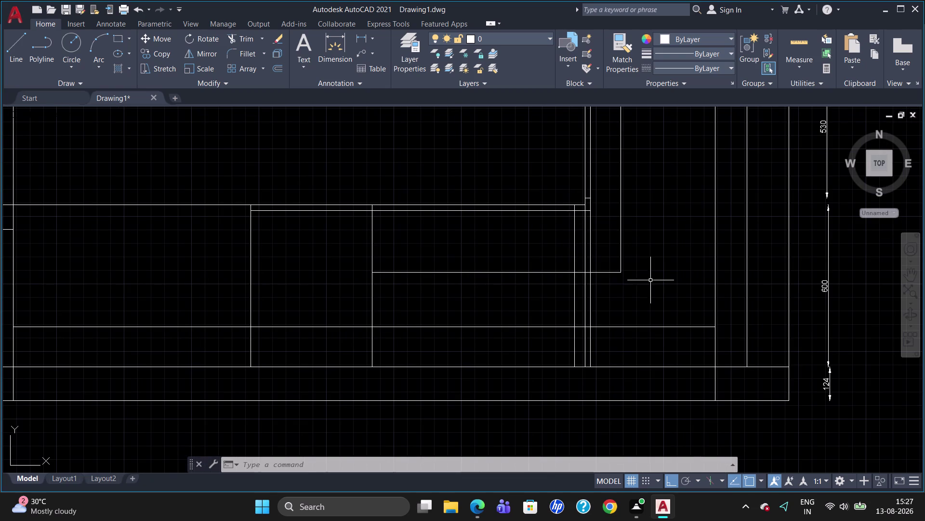
click(825, 280)
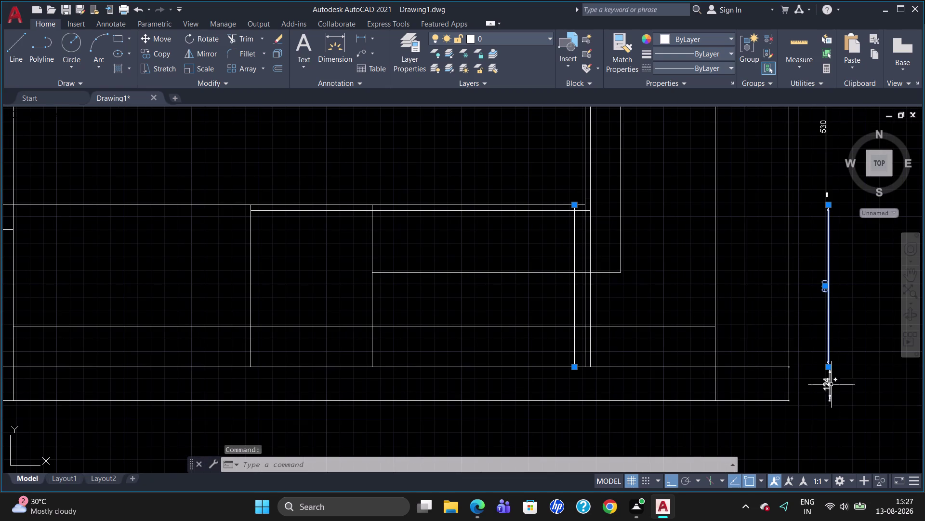
click(831, 384)
key(Delete)
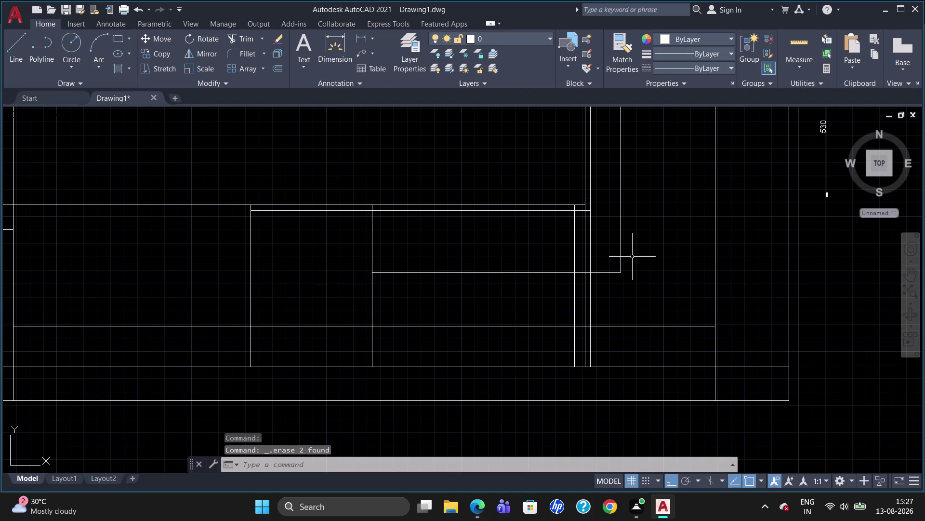
Start Trim with all objects as cutting edges.
key(d)
key(BackSpace)
text(TR)
key(Return)
key(Return)
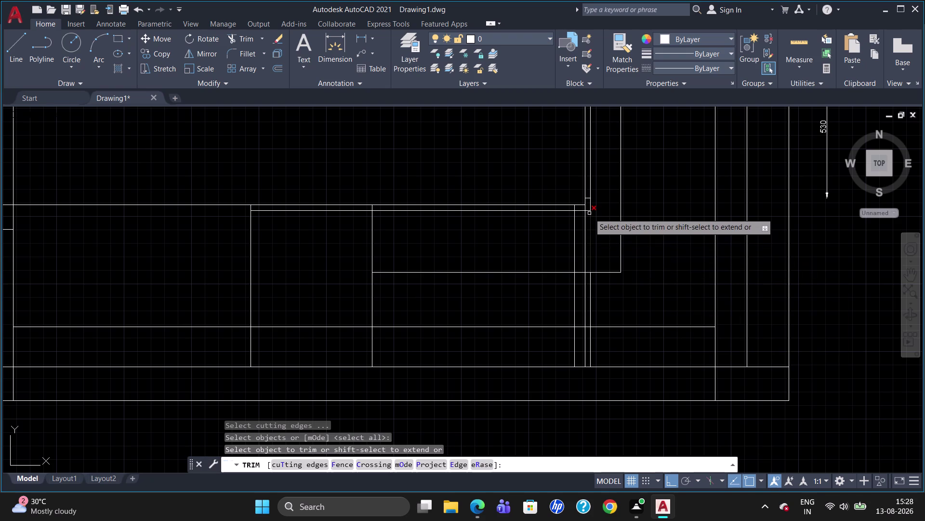
Attempt to trim the short stub at the inner corner, then cancel.
click(588, 211)
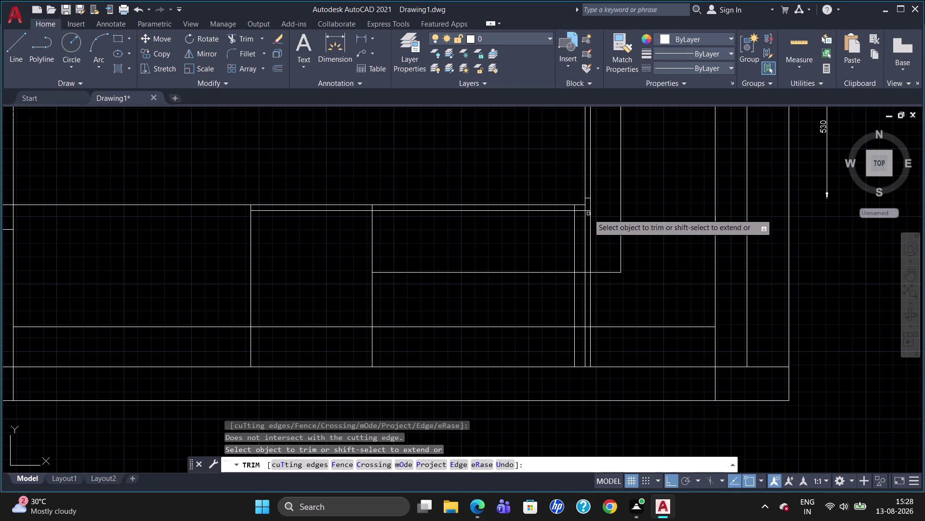
click(589, 212)
scroll(up, 3)
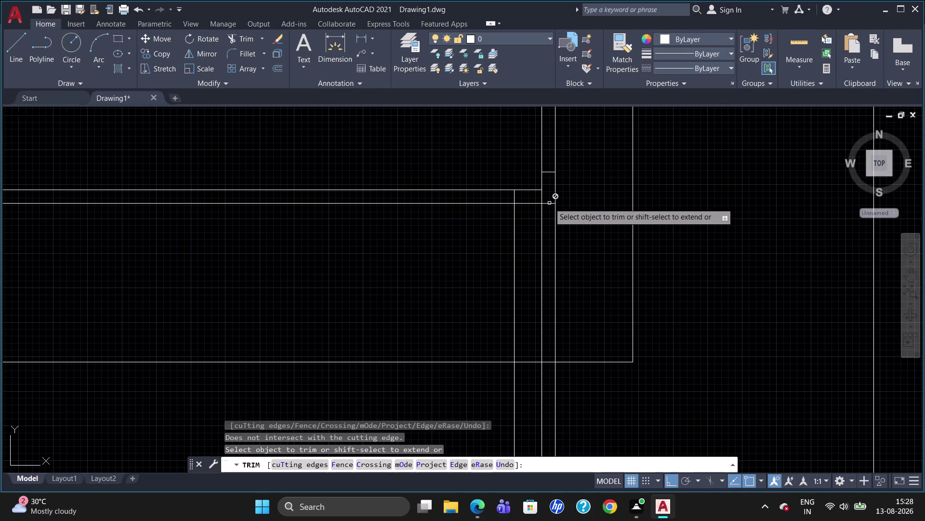